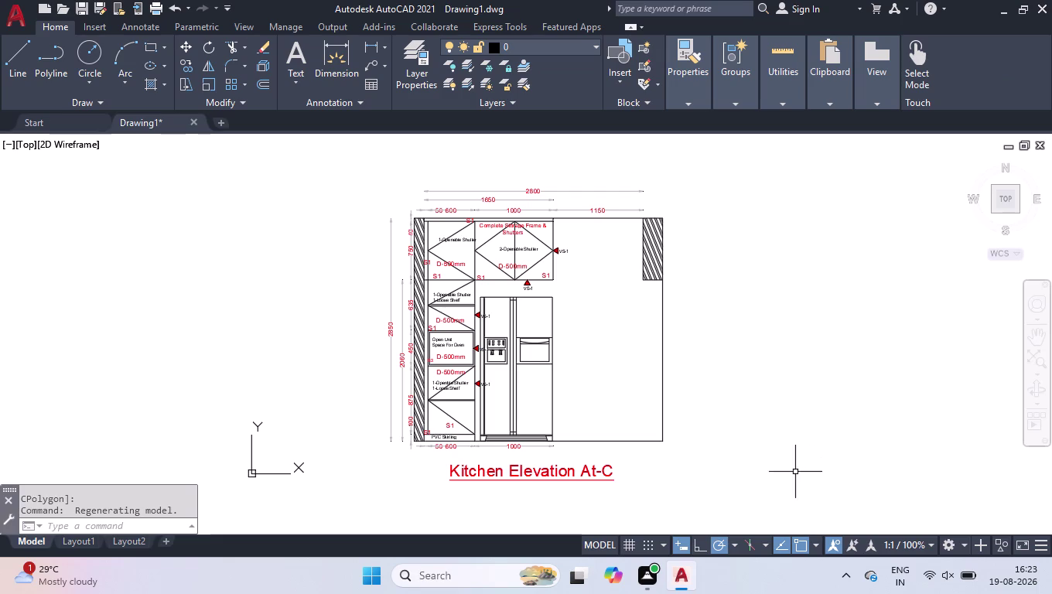
Erase Layout1's viewport, then zoom back into the kitchen elevation in model space.
click(87, 543)
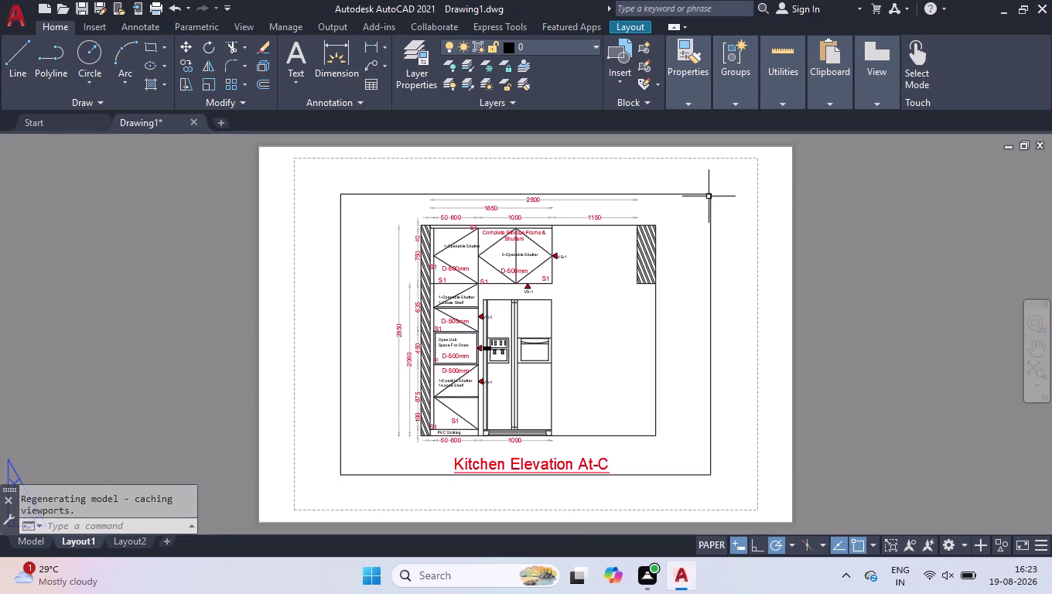
click(710, 193)
key(Delete)
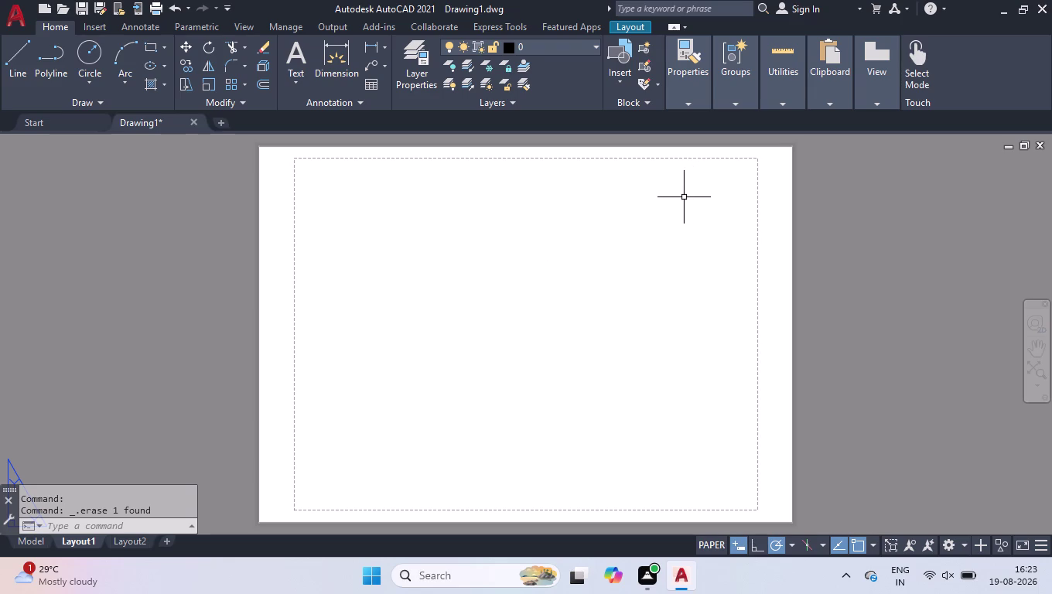
click(26, 537)
scroll(up, 3)
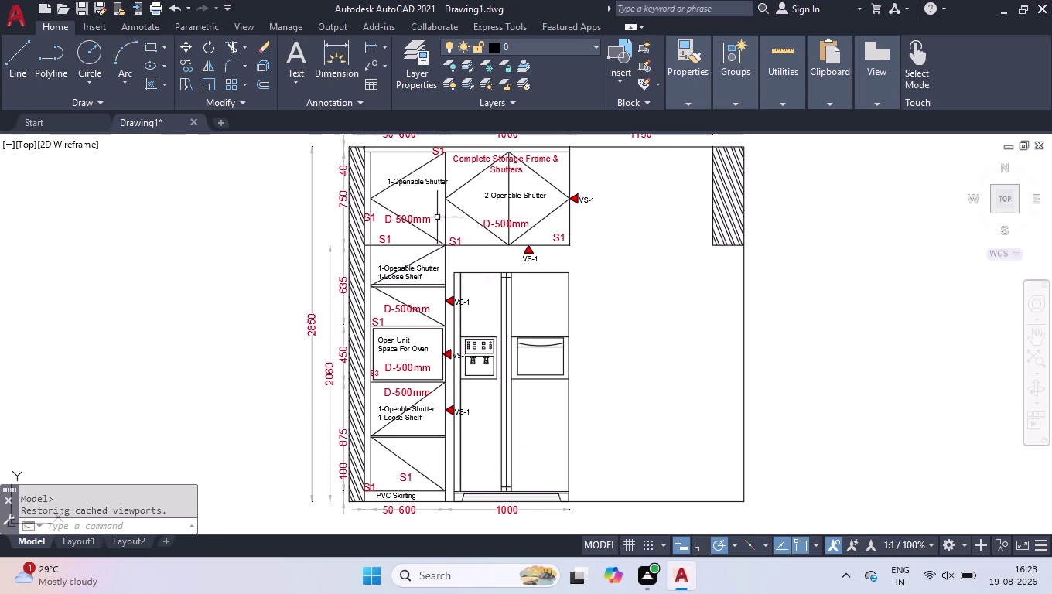
scroll(up, 3)
Load the ACAD_ISO02W100 dash linetype via the LT Linetype Manager.
text(L)
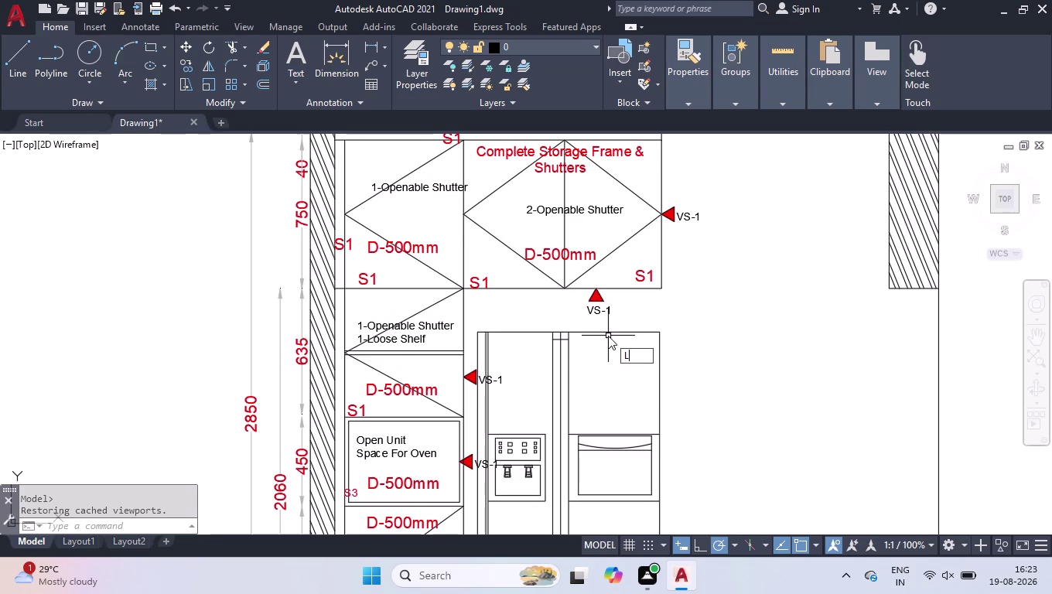
text(Y)
key(BackSpace)
key(t)
key(Return)
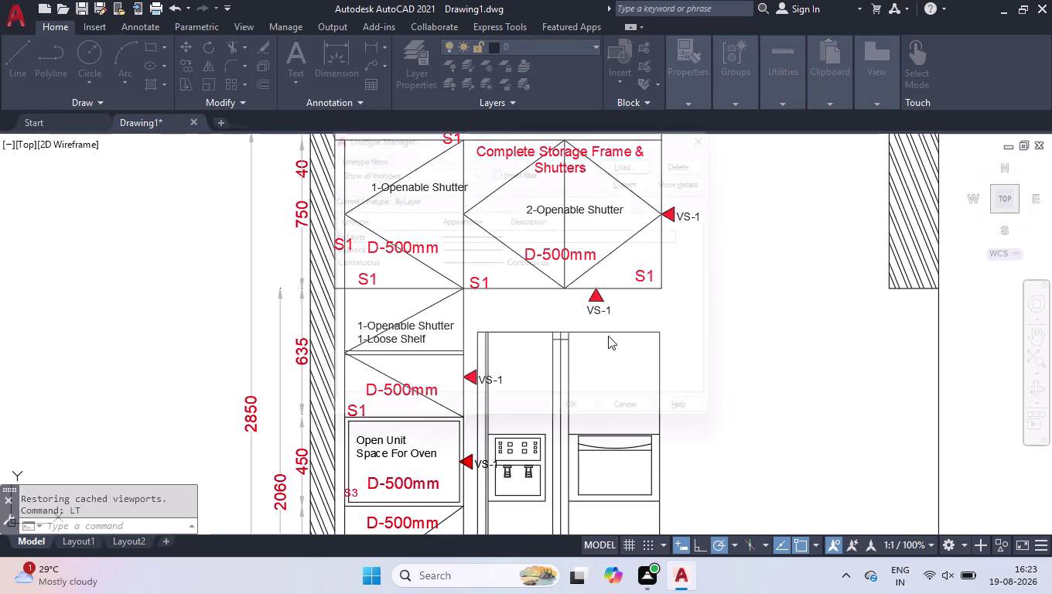
click(665, 151)
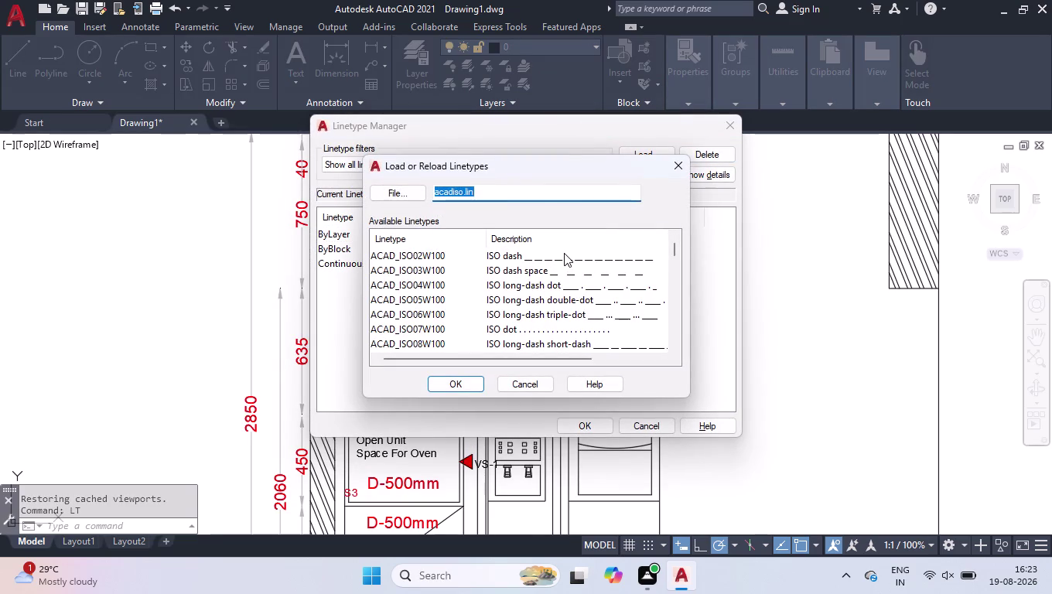
click(561, 260)
click(458, 385)
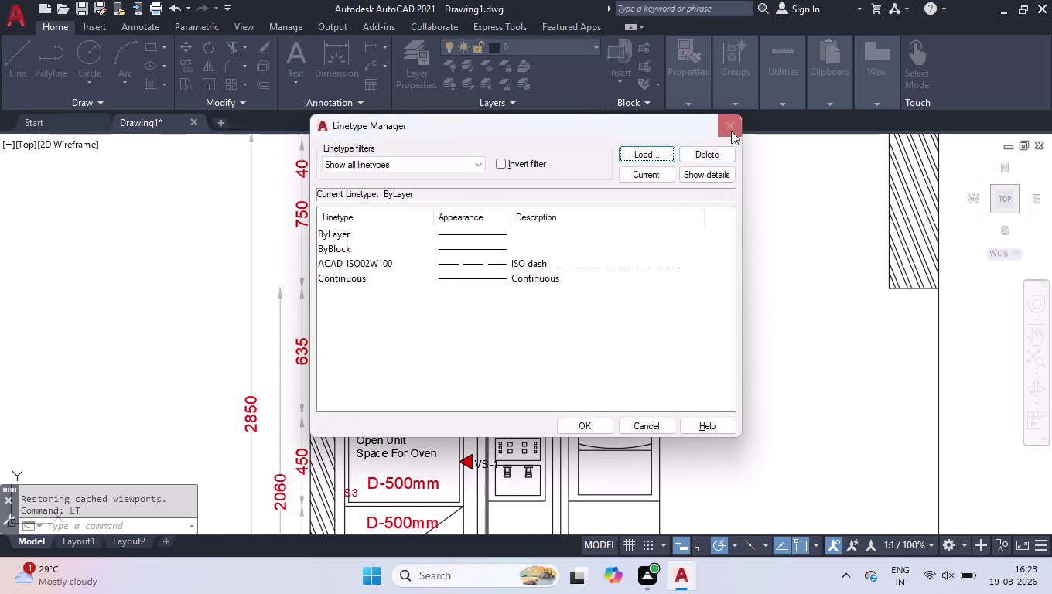
click(731, 128)
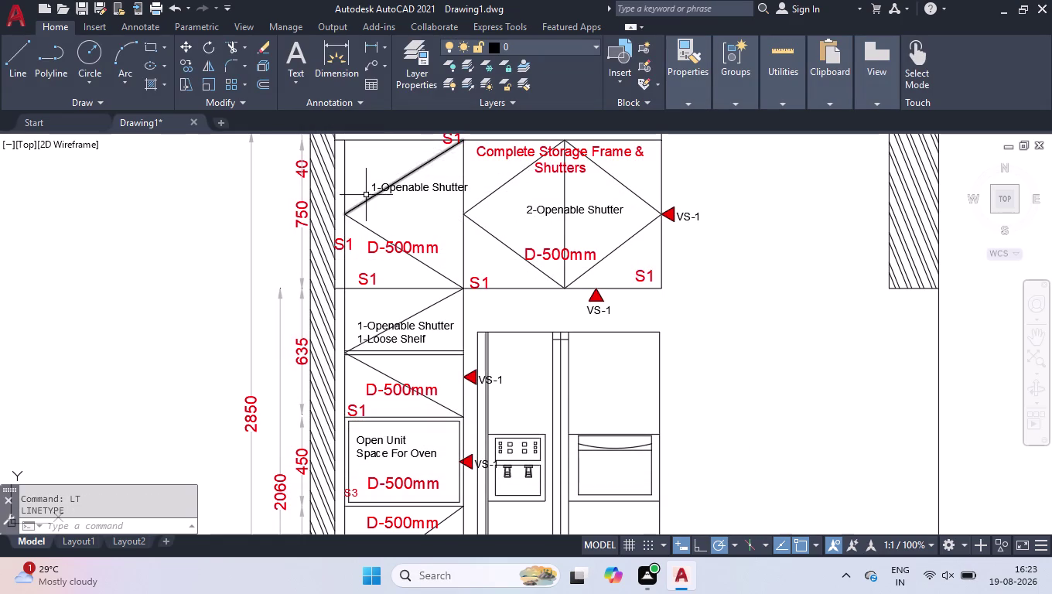
Select the ten diagonal shutter lines across the upper, middle and bottom shutters.
click(365, 194)
click(353, 228)
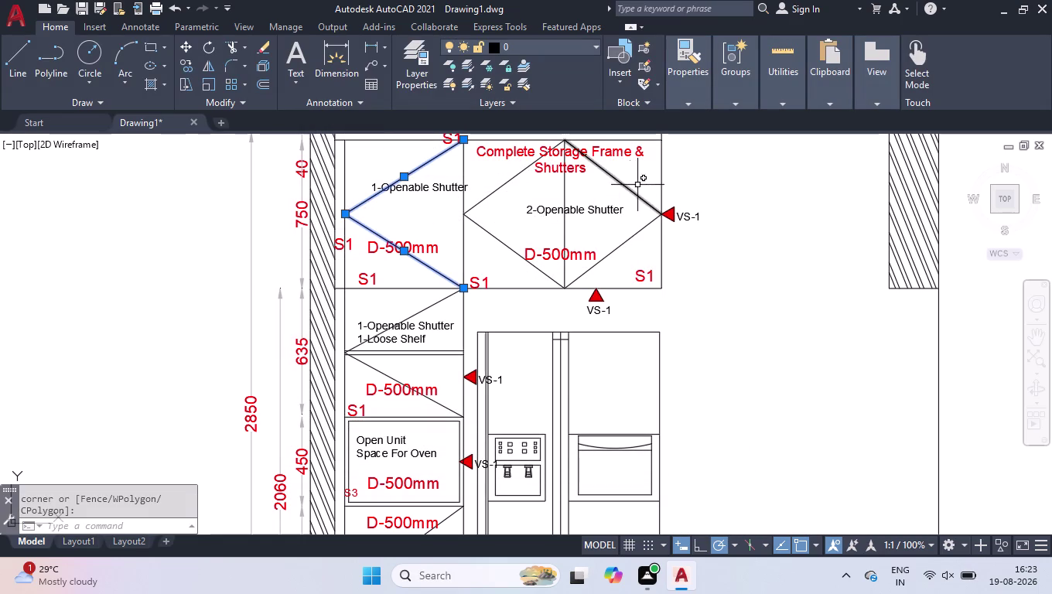
click(644, 186)
click(644, 237)
click(498, 173)
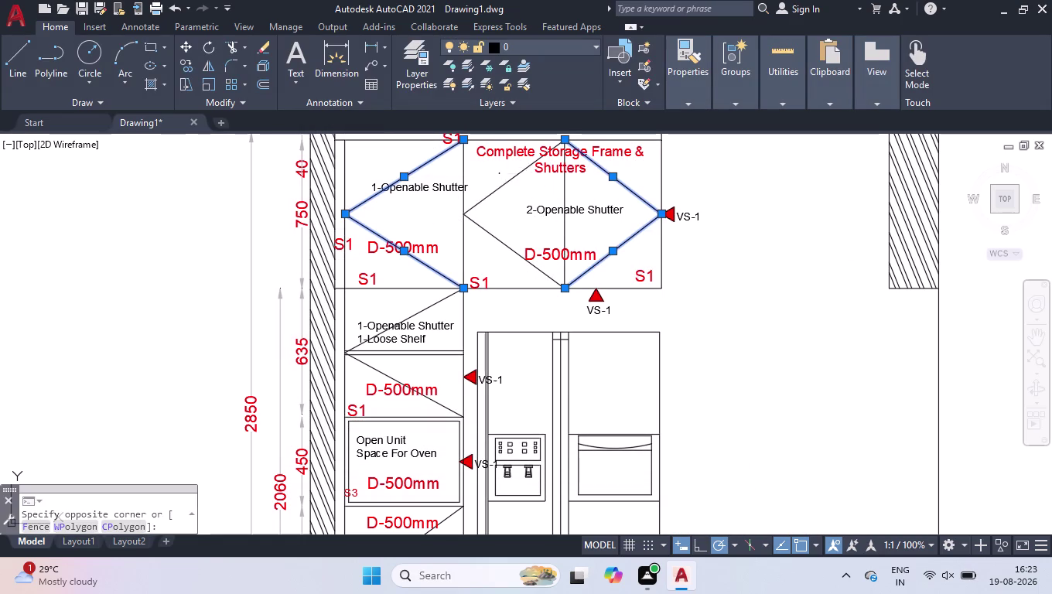
click(472, 242)
click(419, 312)
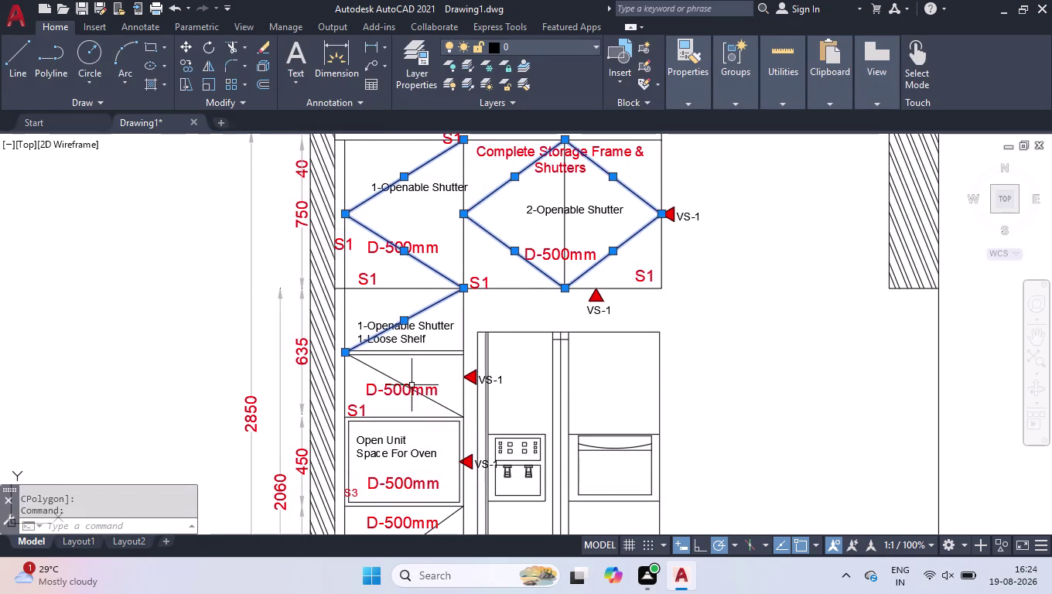
click(435, 344)
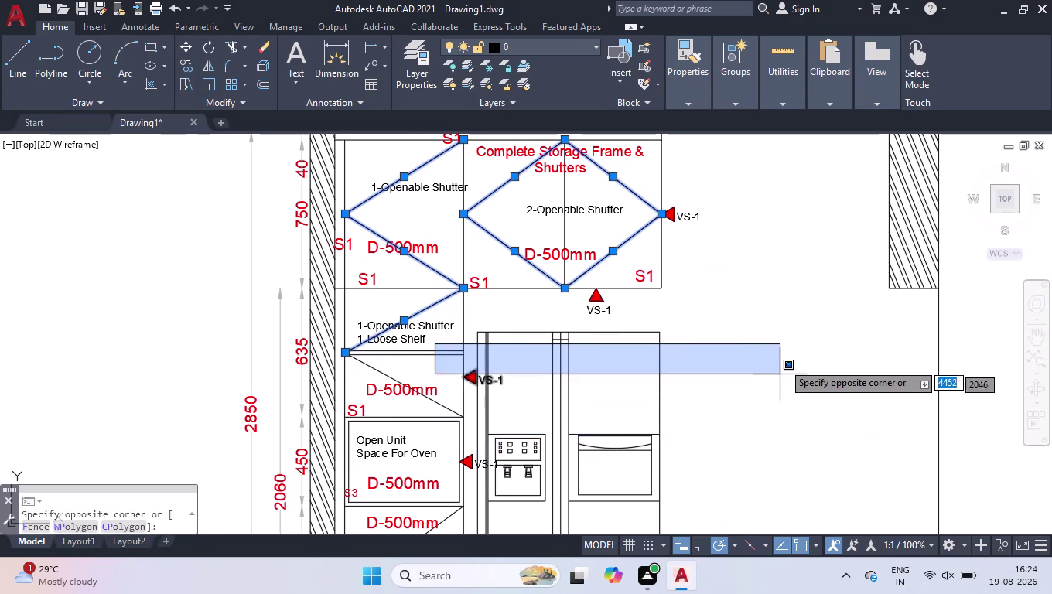
click(781, 354)
click(385, 375)
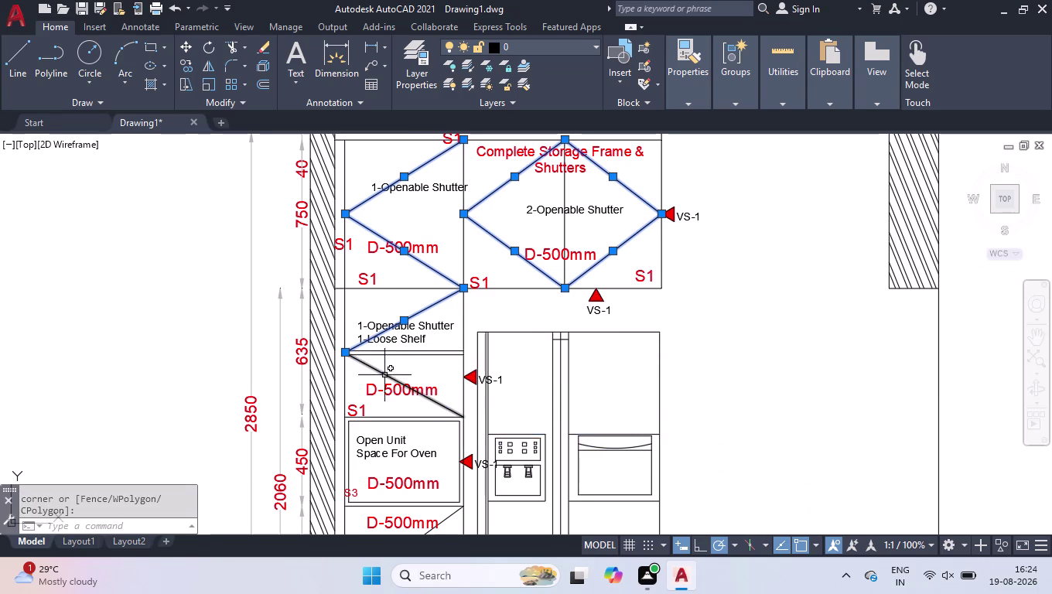
scroll(down, 3)
scroll(up, 3)
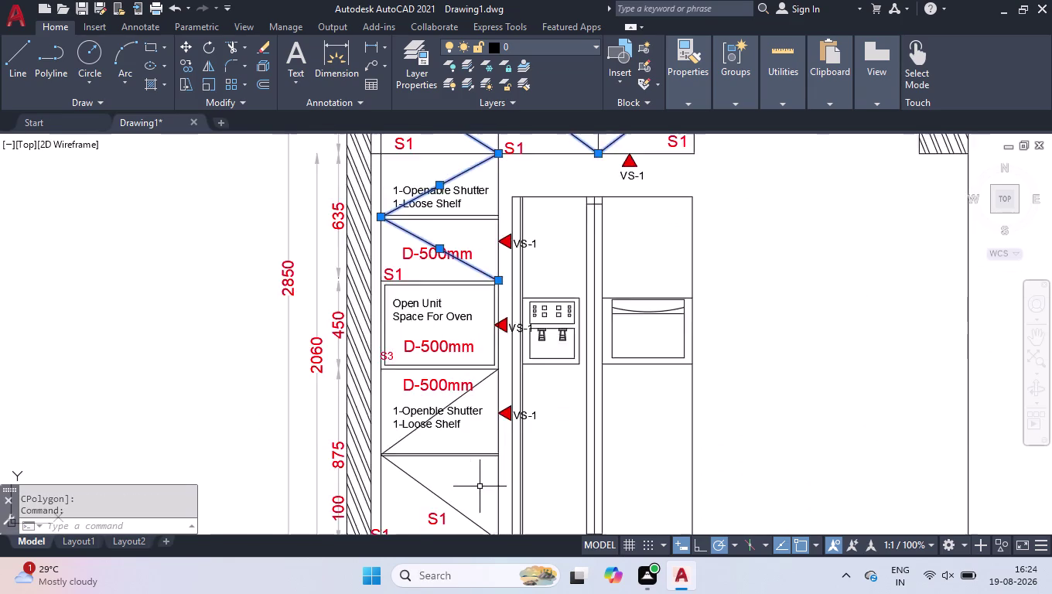
click(387, 480)
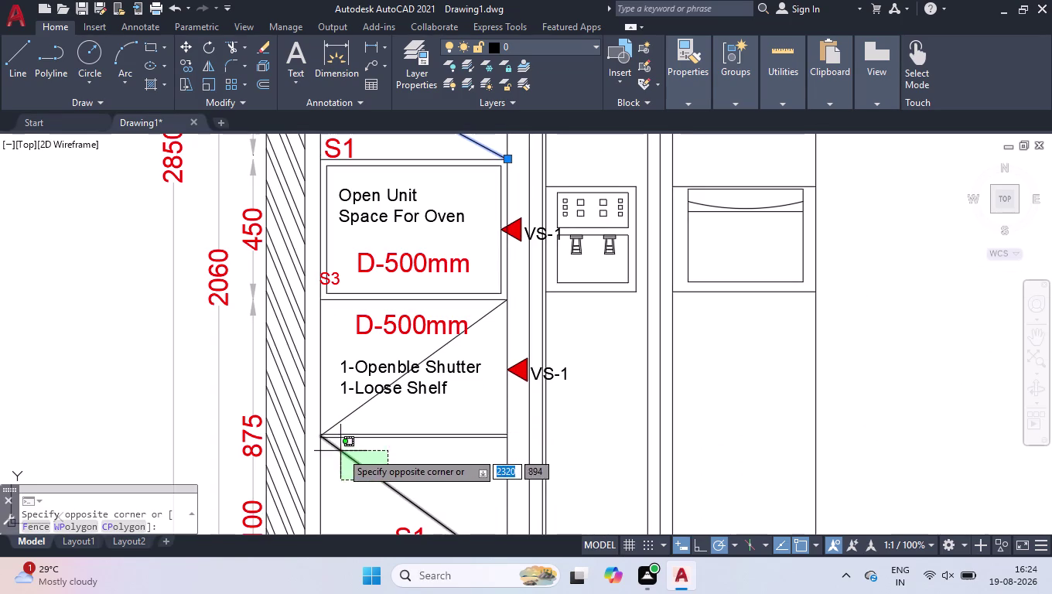
click(345, 454)
click(345, 416)
scroll(down, 3)
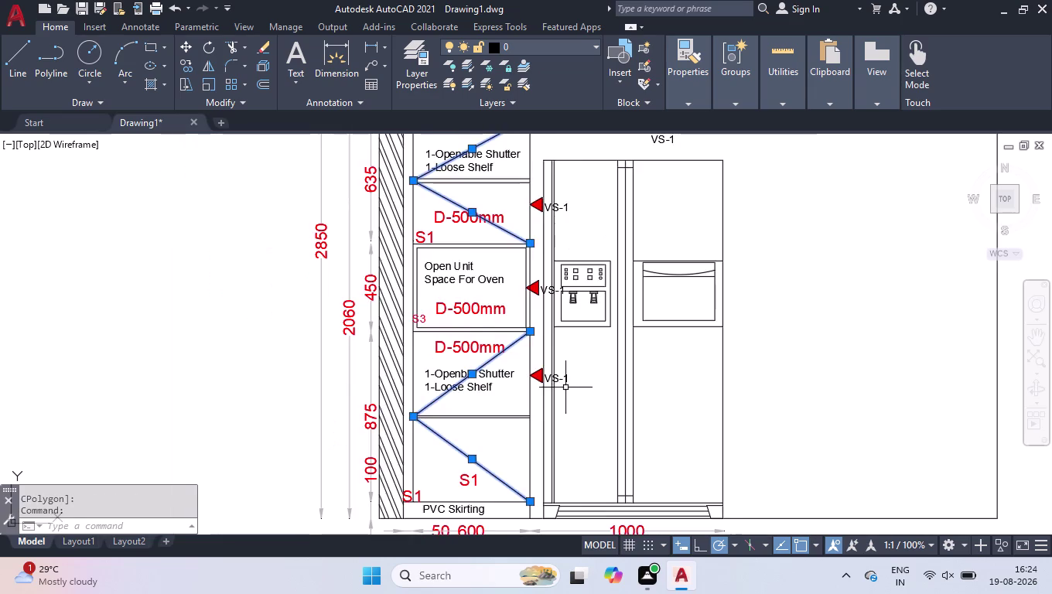
scroll(down, 3)
Give the selected diagonals linetype ACAD_ISO02W100 with linetype scale 4.
key(ctrl+1)
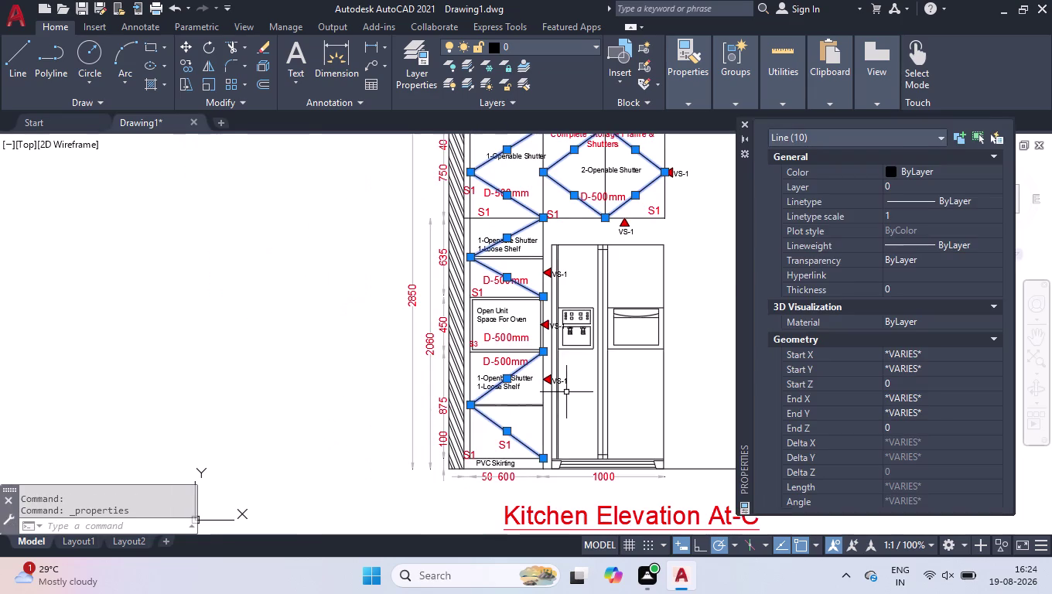
double_click(954, 200)
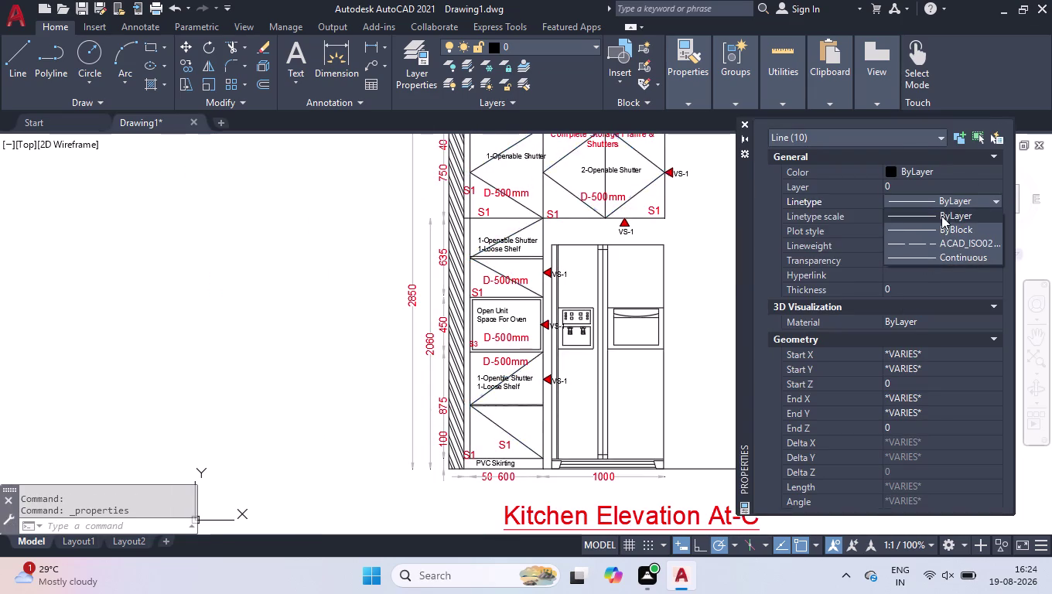
click(936, 239)
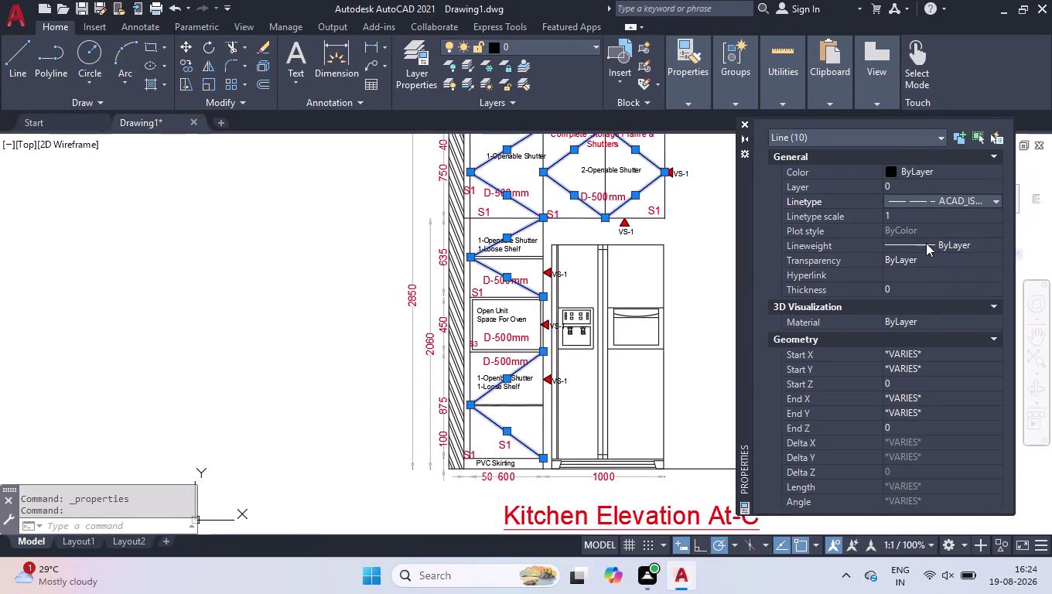
click(922, 220)
key(4)
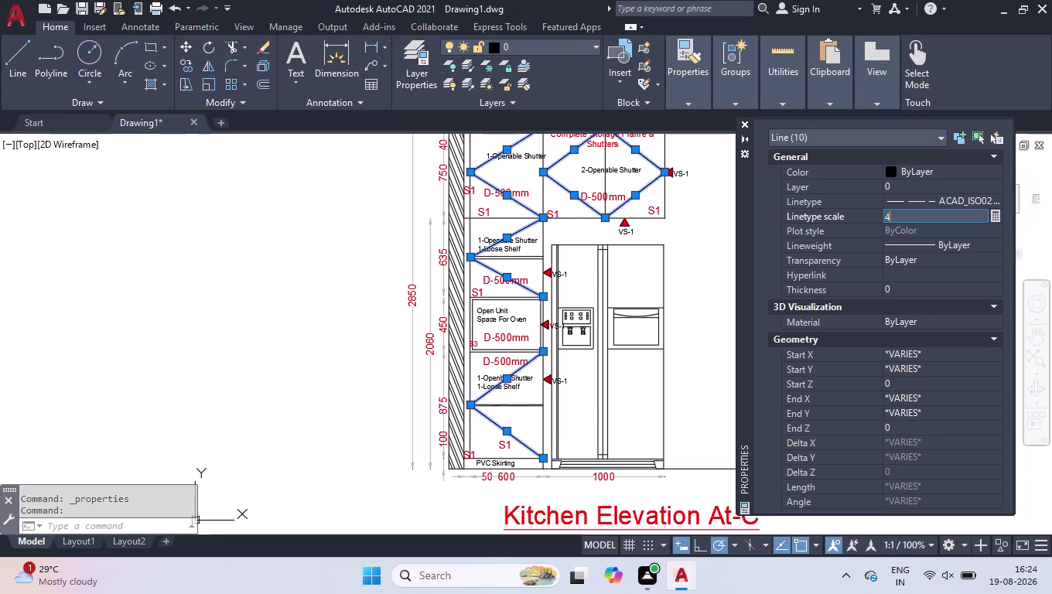
key(Return)
click(747, 123)
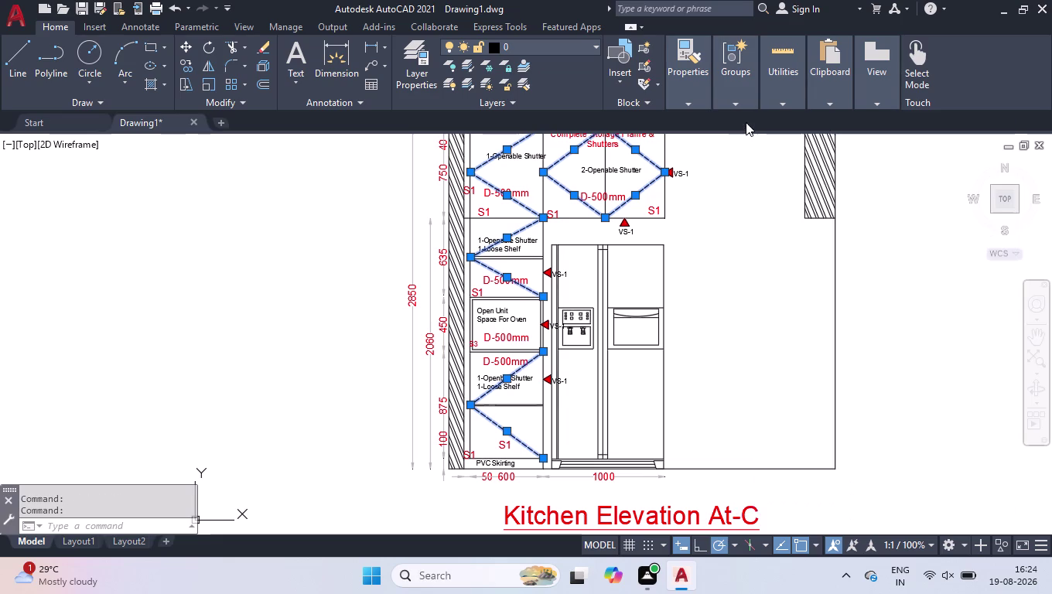
scroll(down, 3)
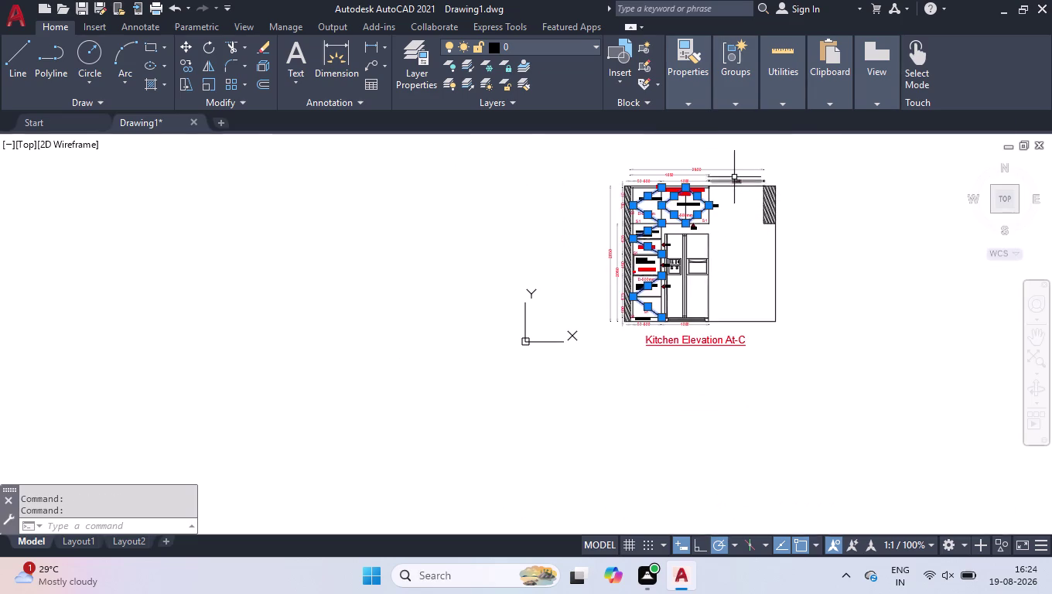
Select the left storage unit's cabinet frame lines, starting with the top frame line.
click(738, 152)
click(612, 336)
scroll(up, 3)
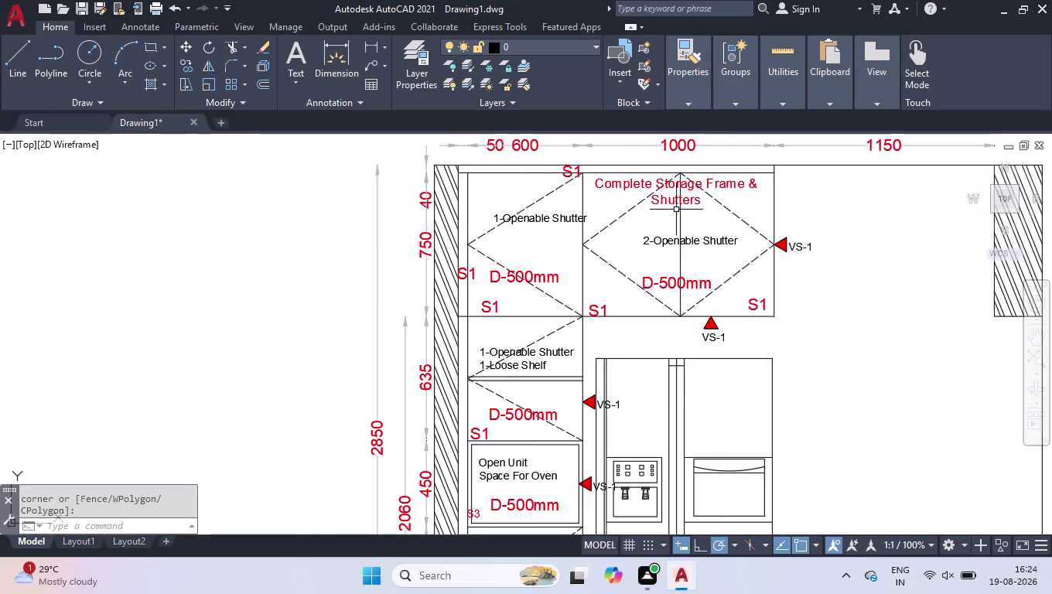
scroll(up, 3)
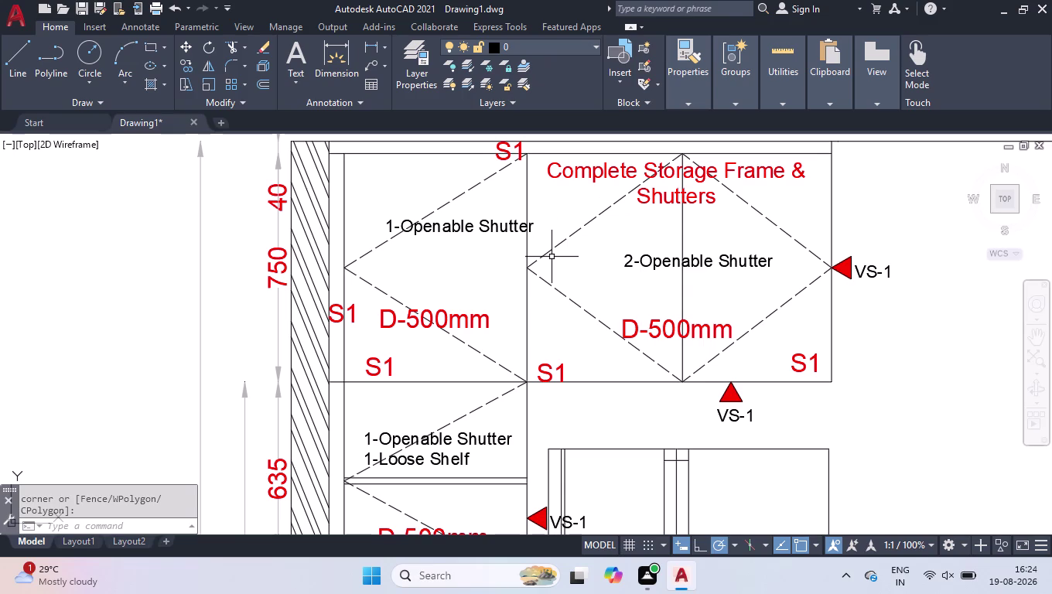
click(413, 140)
click(401, 151)
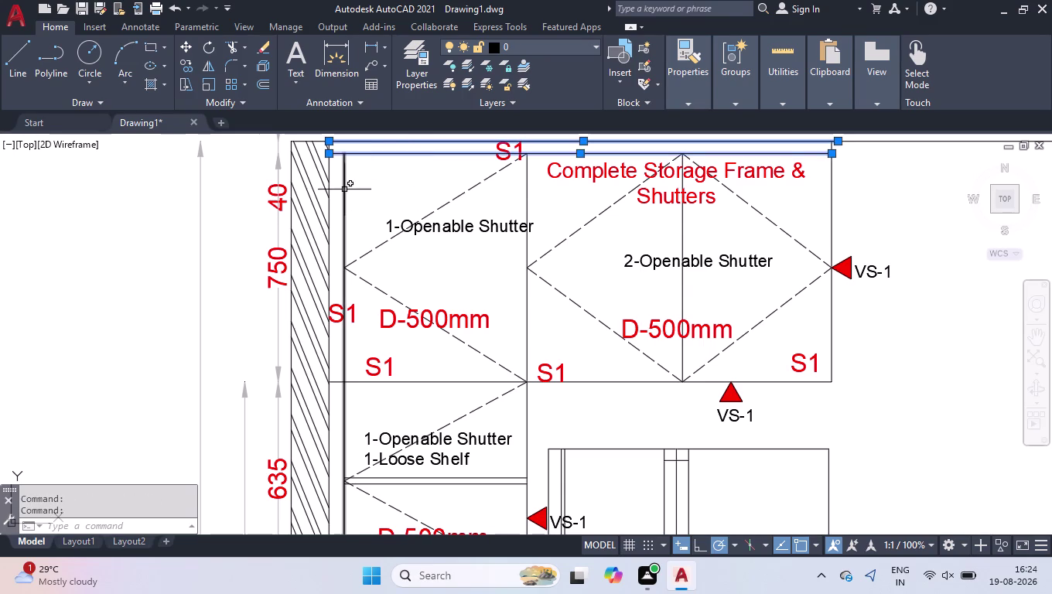
click(345, 189)
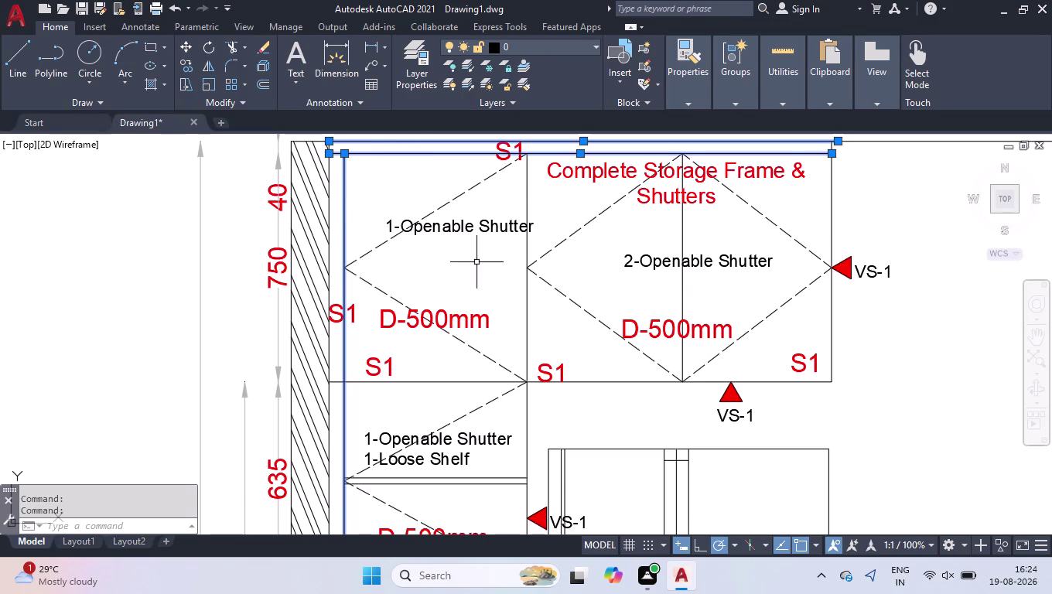
click(522, 307)
click(529, 340)
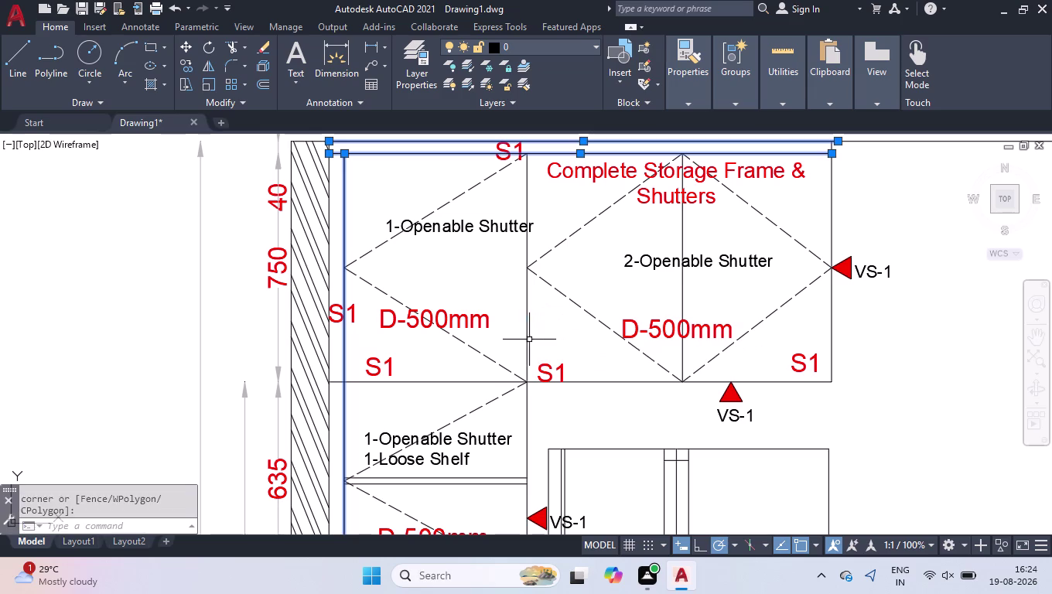
click(532, 326)
click(523, 328)
click(681, 289)
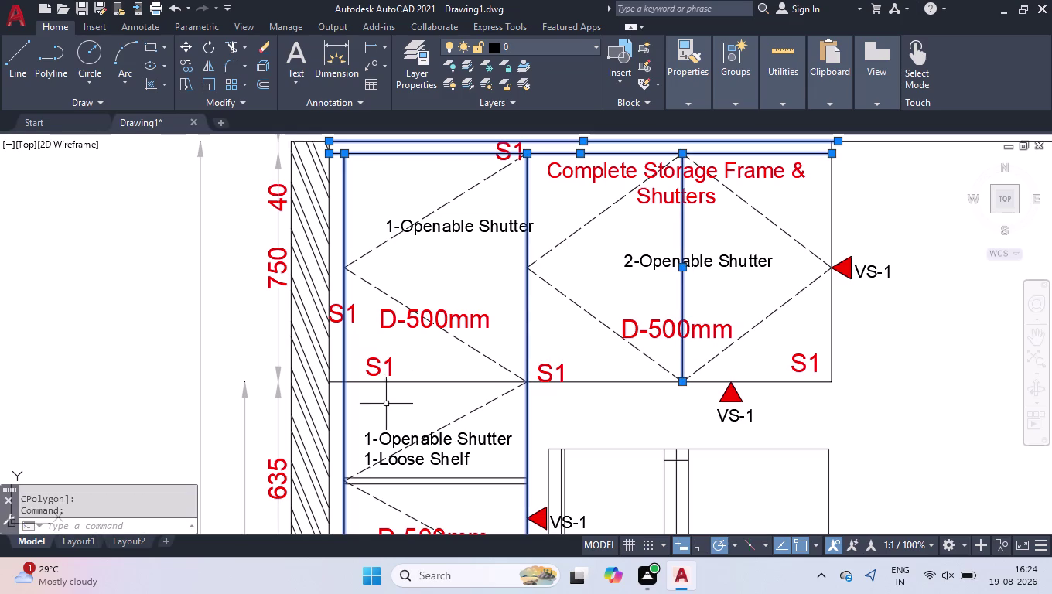
scroll(down, 3)
scroll(up, 3)
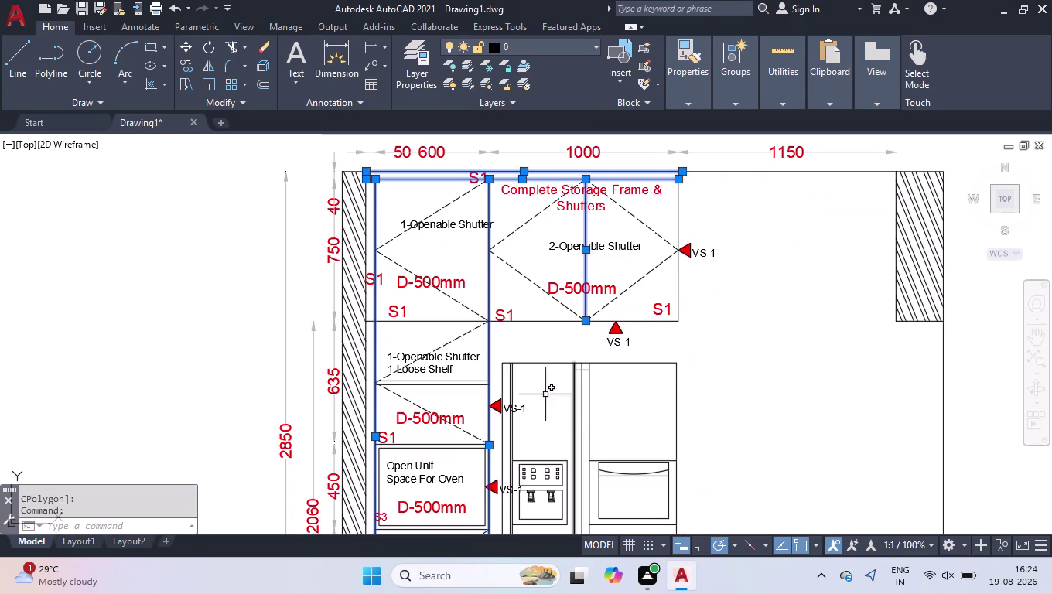
scroll(up, 3)
Add the shelf lines and the oven opening's top, side and lower edges to the selection.
click(399, 223)
click(399, 214)
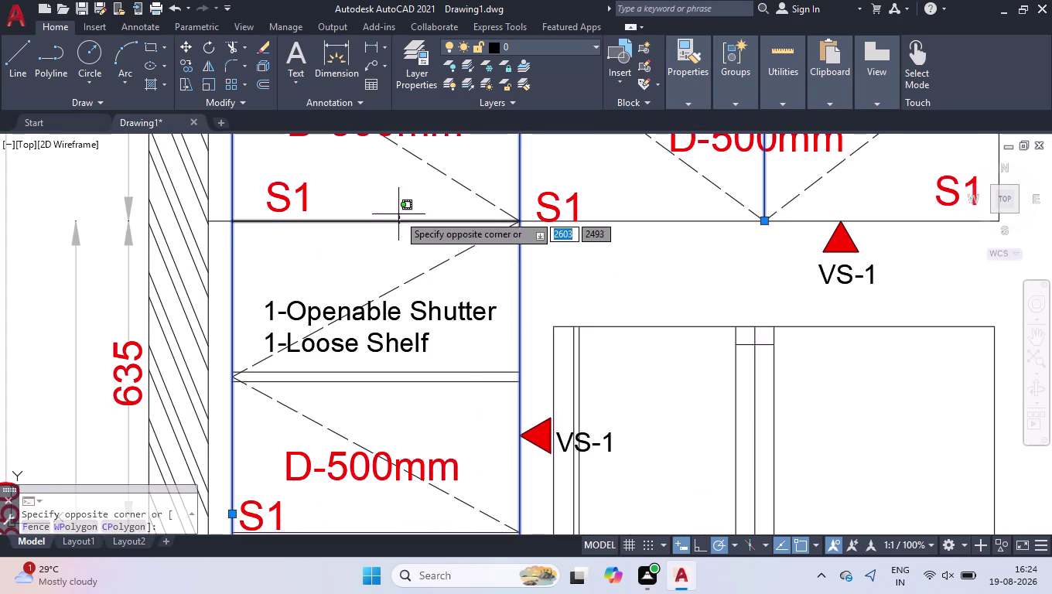
click(467, 363)
click(455, 417)
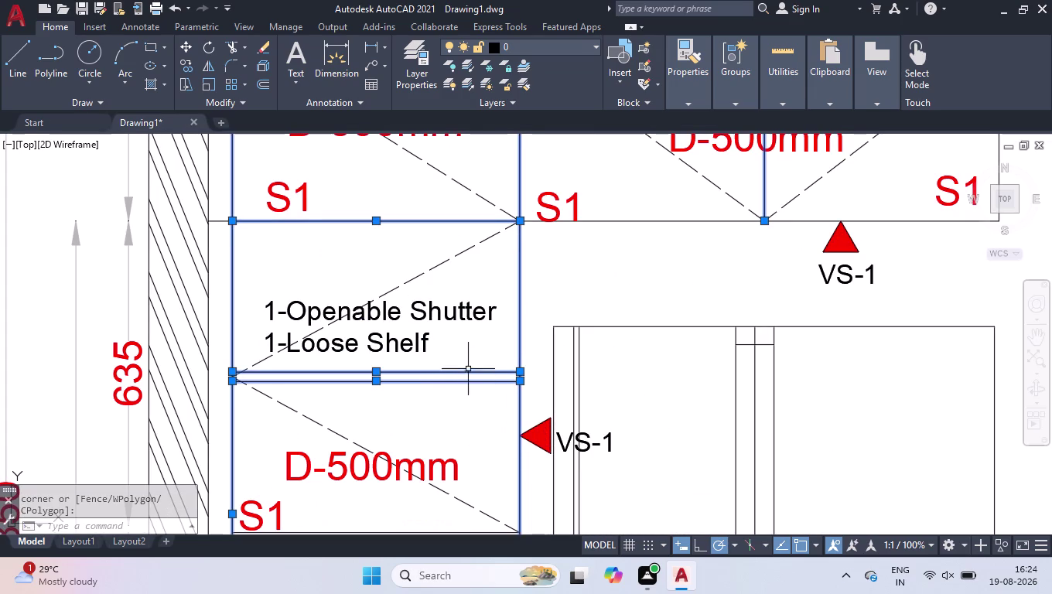
scroll(down, 3)
scroll(up, 3)
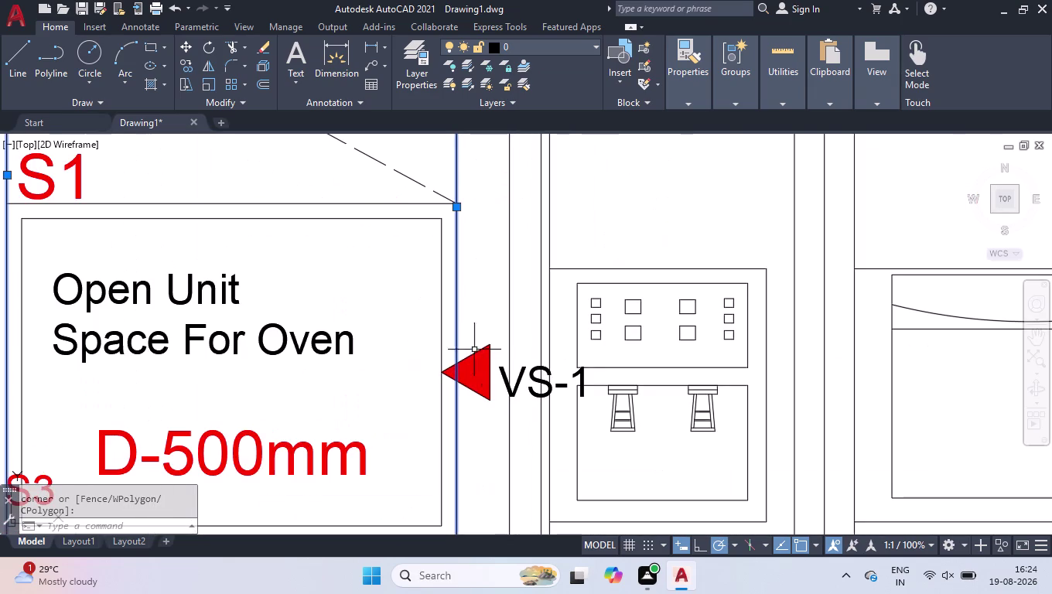
click(395, 194)
click(359, 260)
click(439, 307)
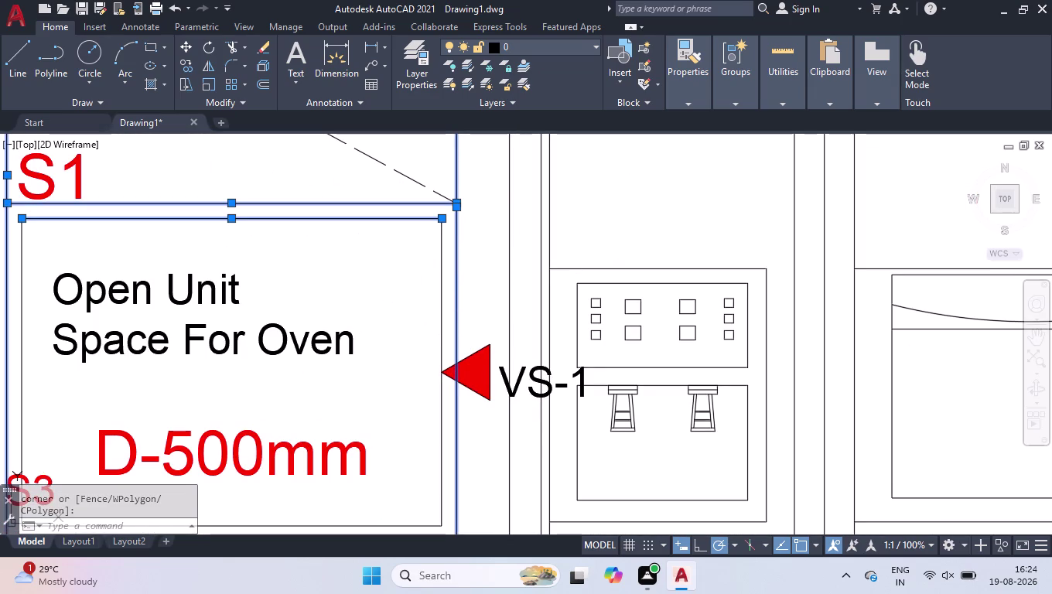
scroll(down, 3)
scroll(up, 3)
drag(342, 381, 342, 379)
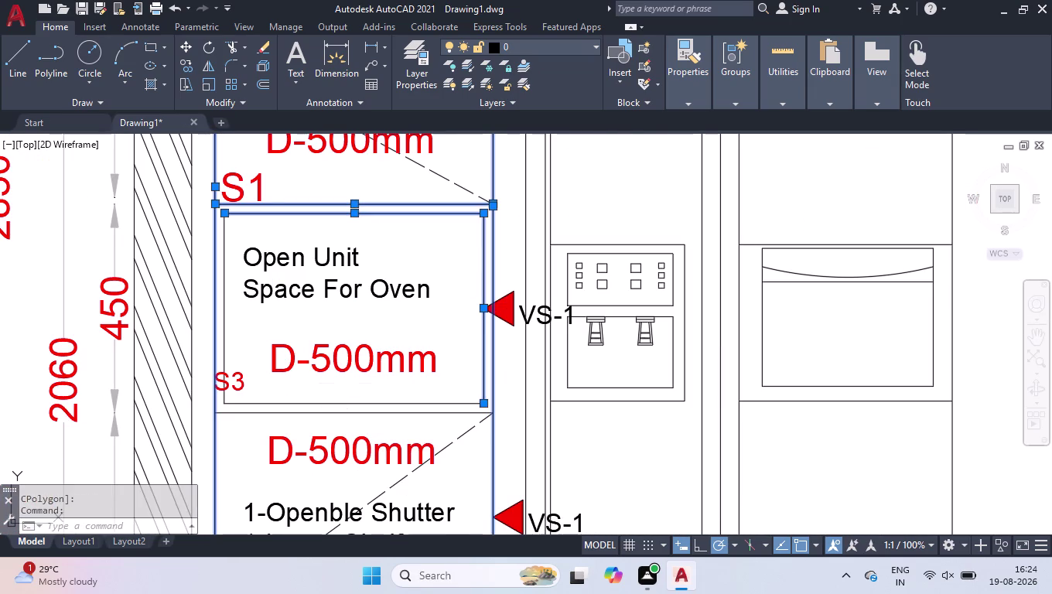
drag(342, 379, 332, 386)
click(246, 418)
click(255, 345)
click(222, 353)
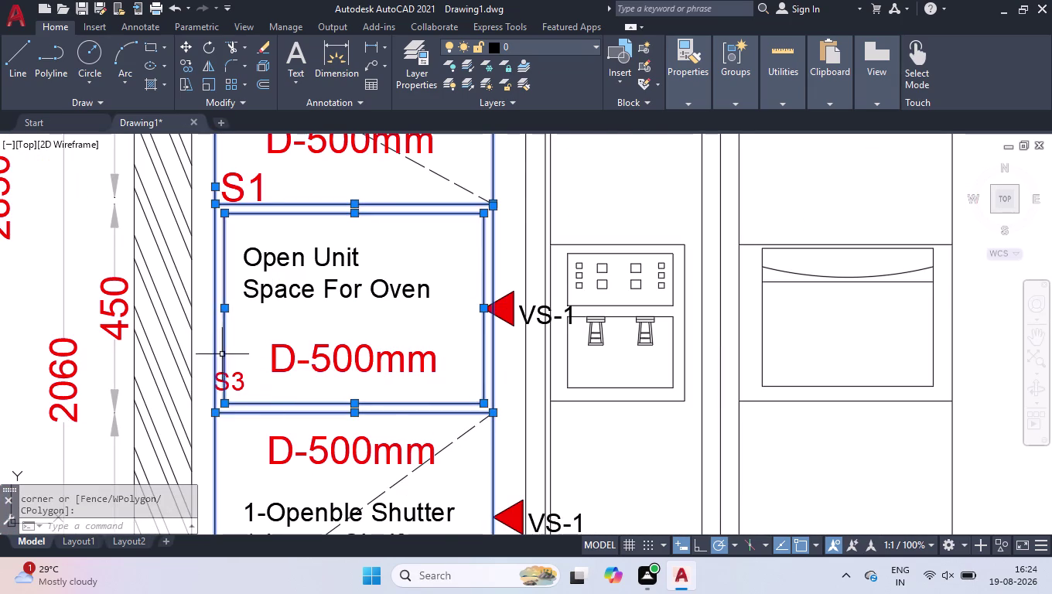
scroll(down, 3)
scroll(up, 3)
Add the lower shelf, bottom cabinet lines and the line above the PVC Skirting.
click(395, 345)
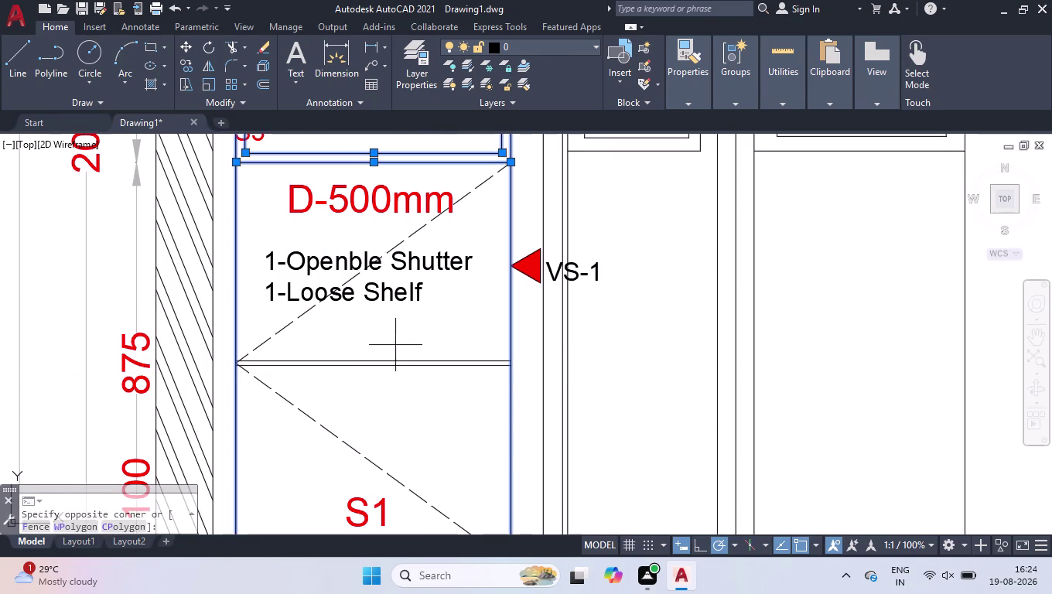
click(344, 428)
scroll(down, 3)
scroll(up, 3)
click(423, 439)
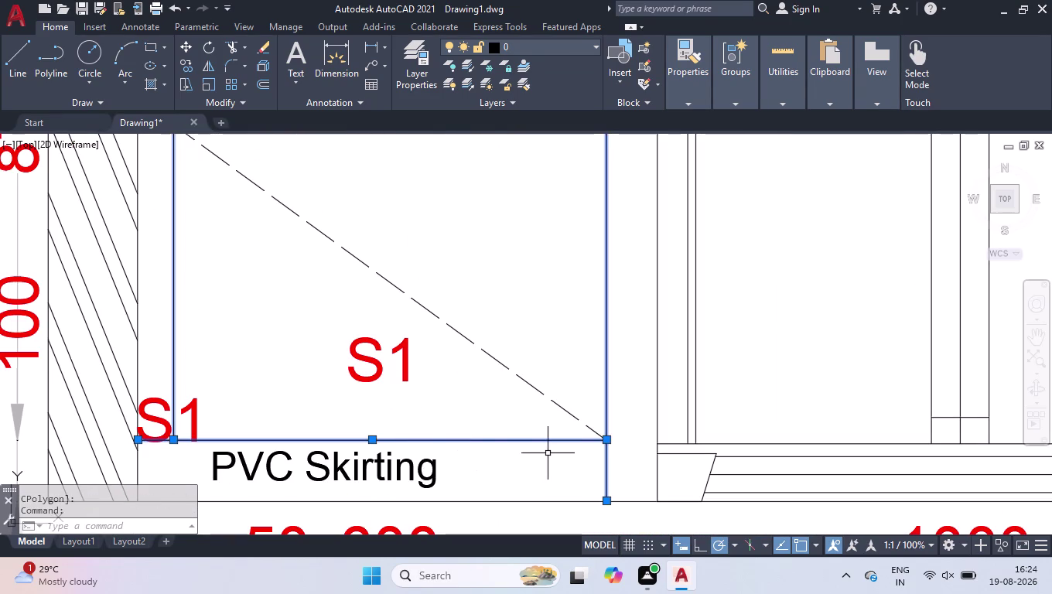
click(137, 316)
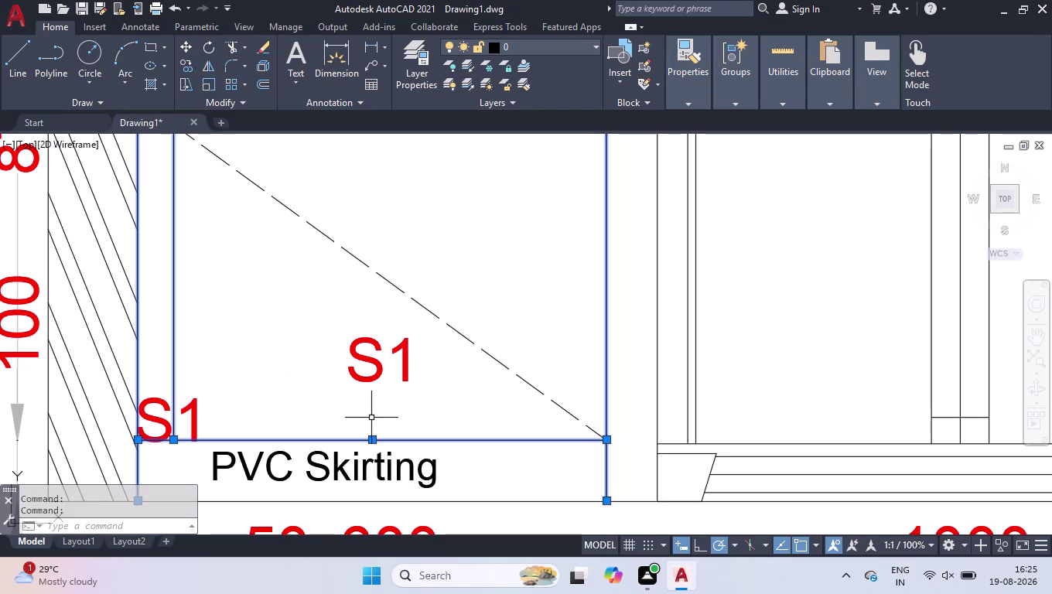
scroll(down, 3)
scroll(down, 3)
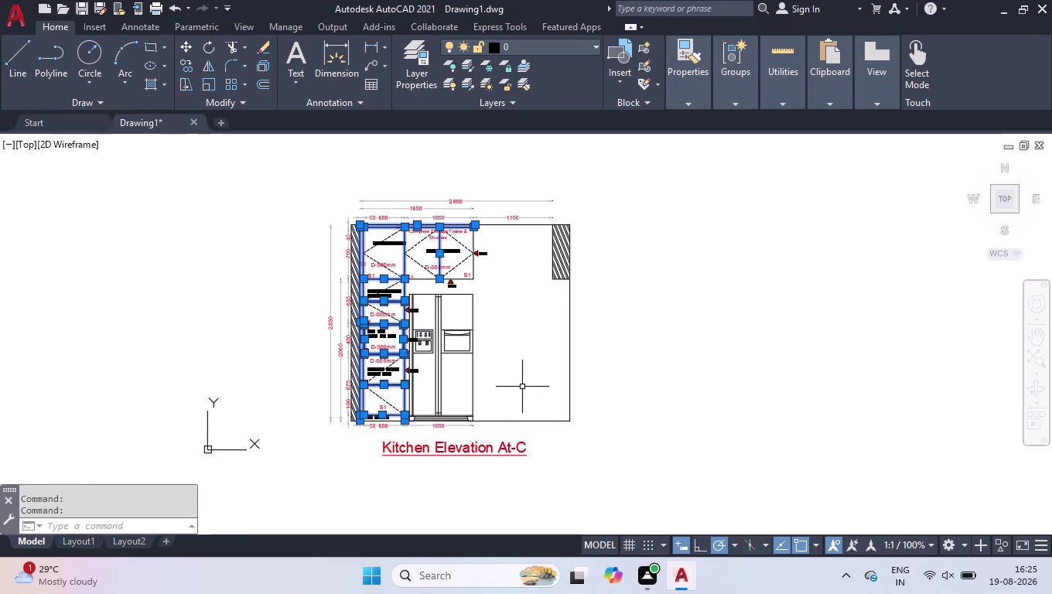
key(ctrl+1)
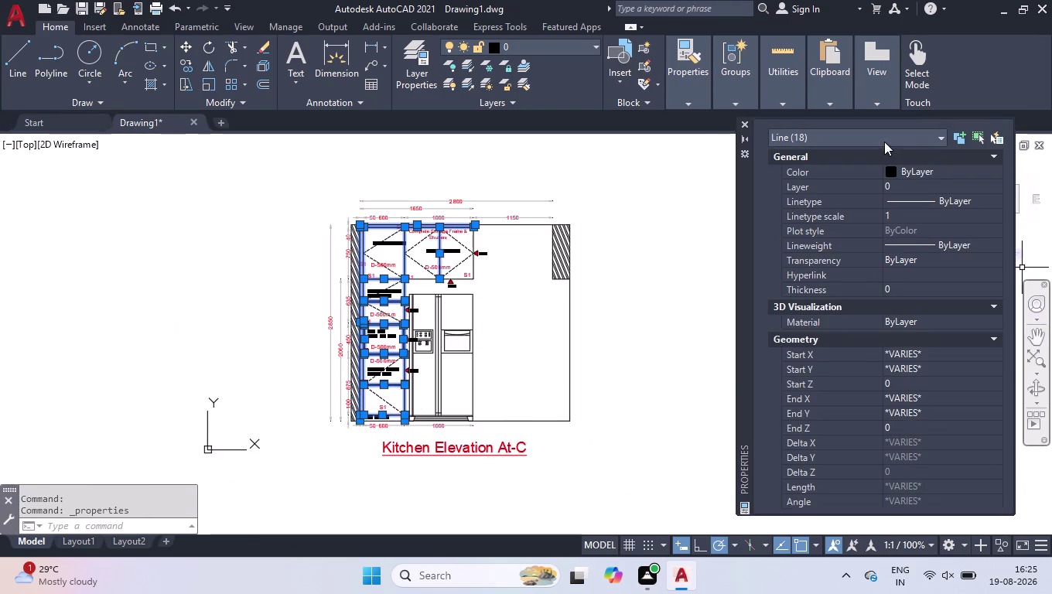
Set the eighteen selected lines to index colour 32, replacing a first pick of 40.
click(916, 171)
click(936, 171)
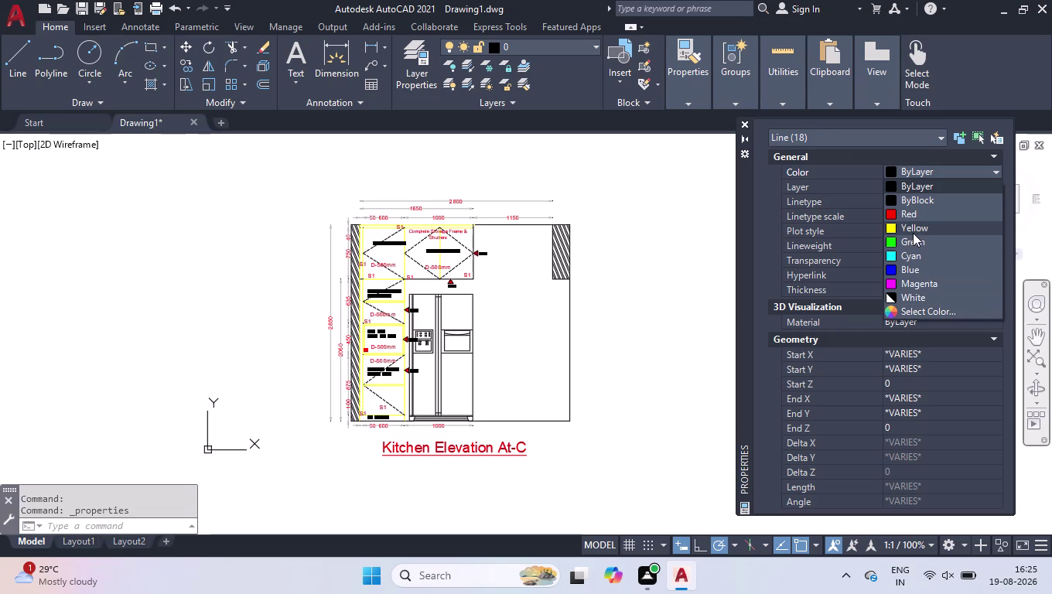
click(915, 308)
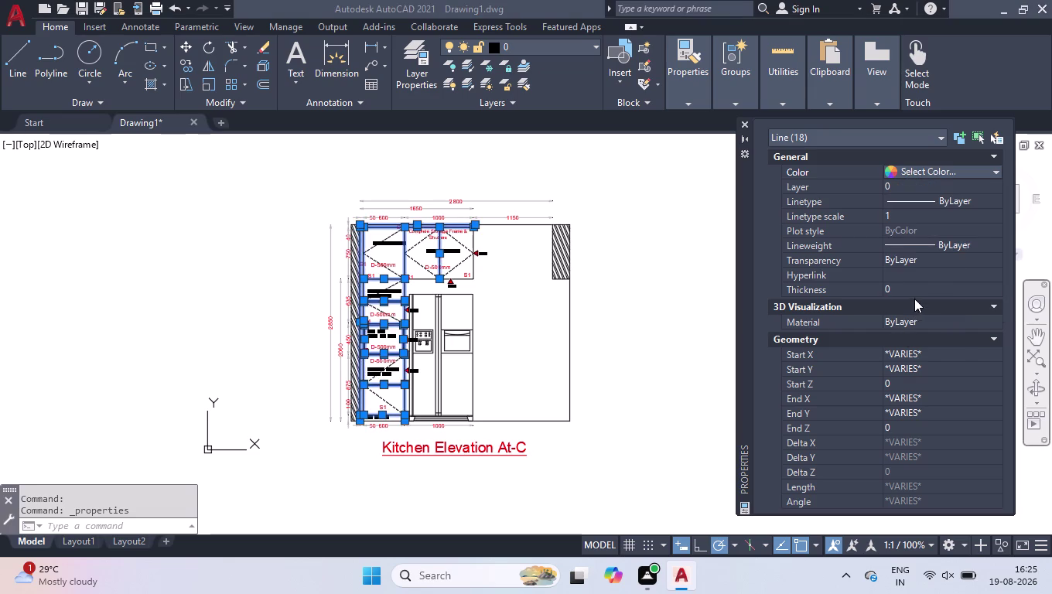
click(437, 231)
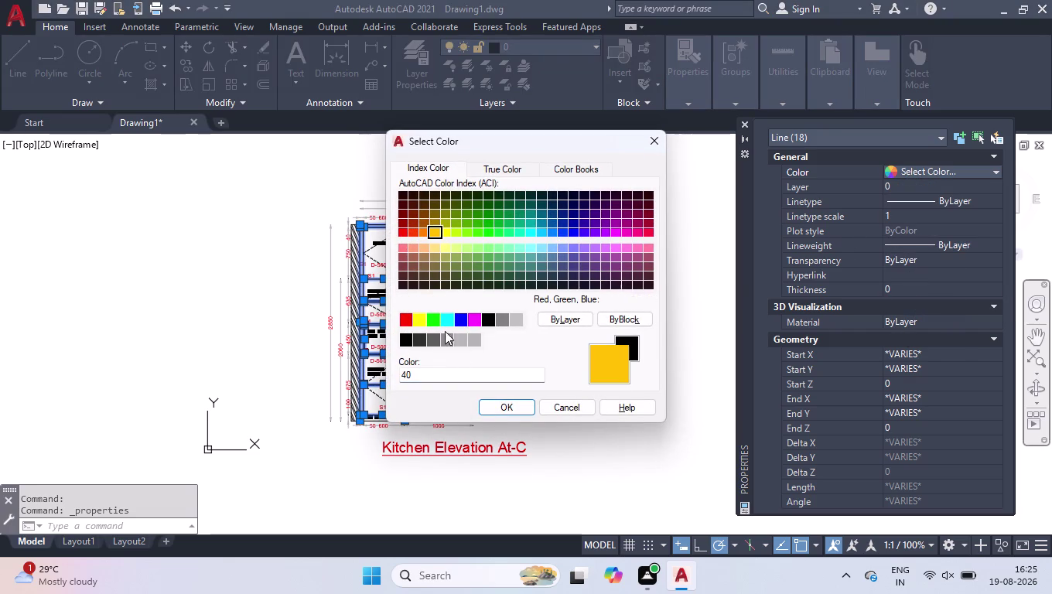
click(487, 410)
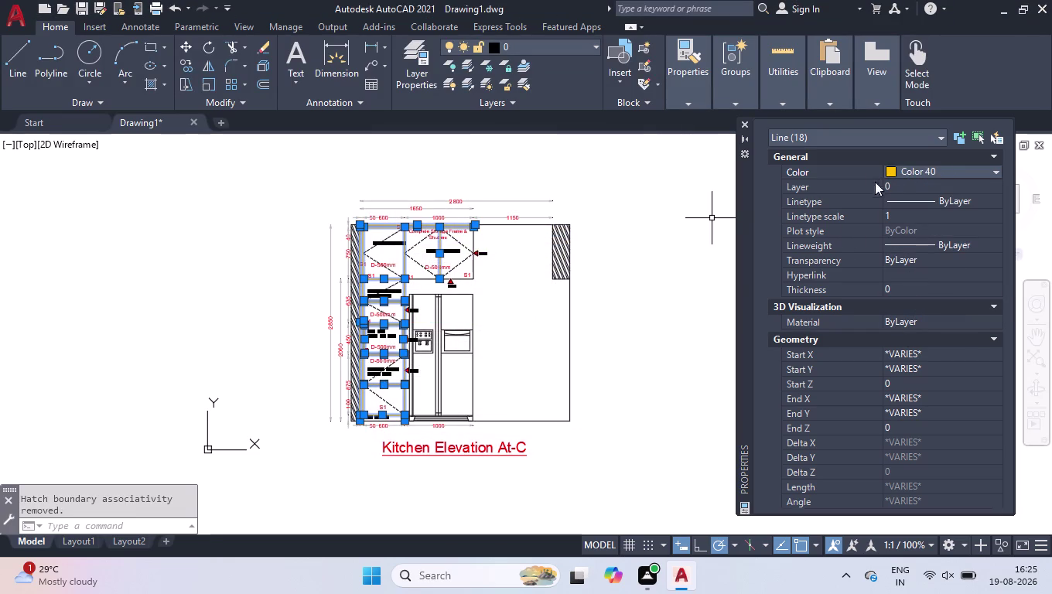
click(896, 174)
click(890, 311)
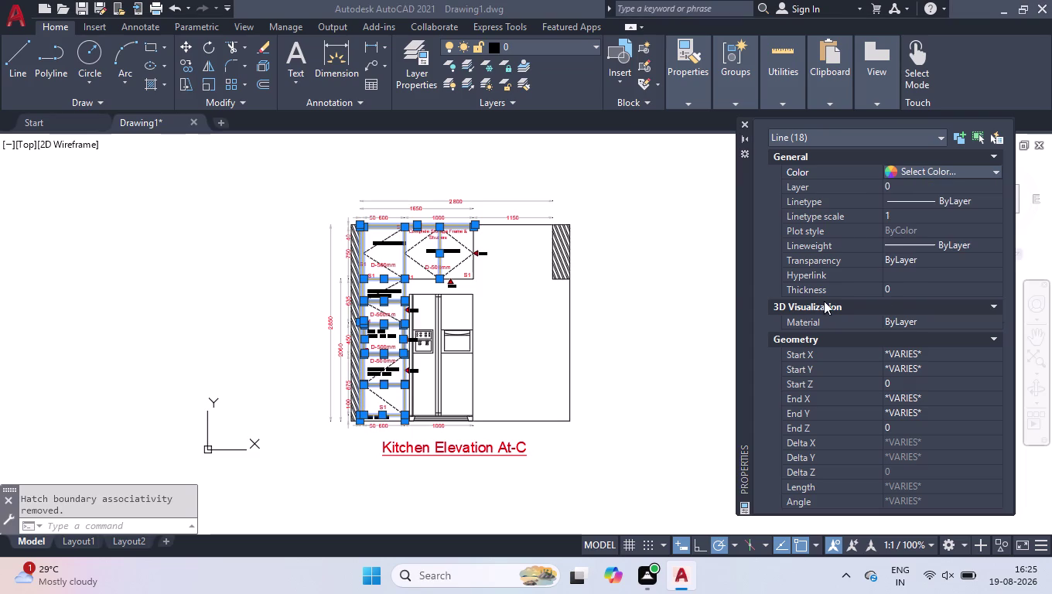
click(425, 230)
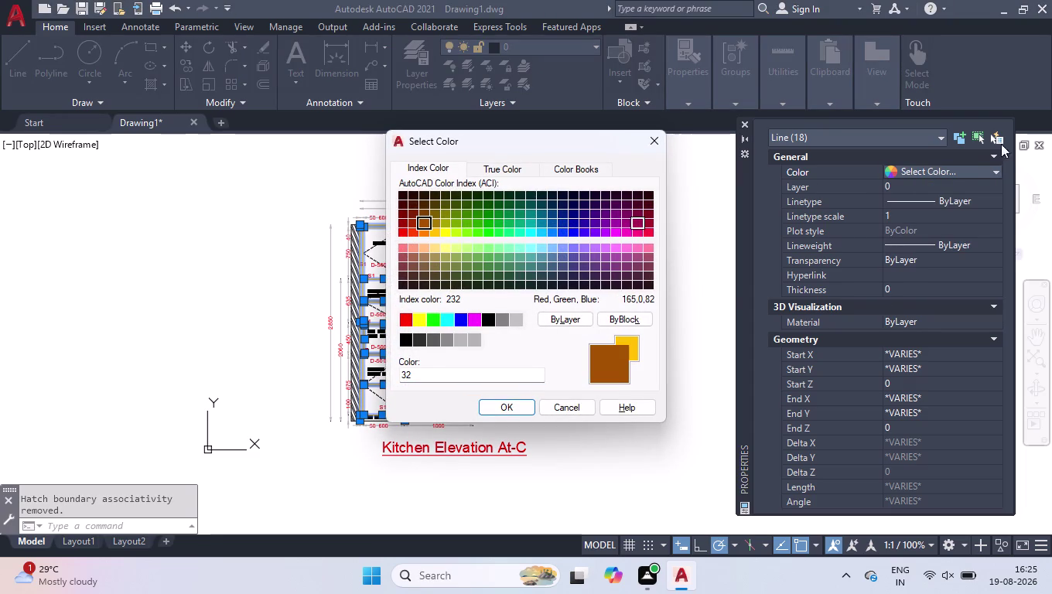
click(500, 408)
click(743, 120)
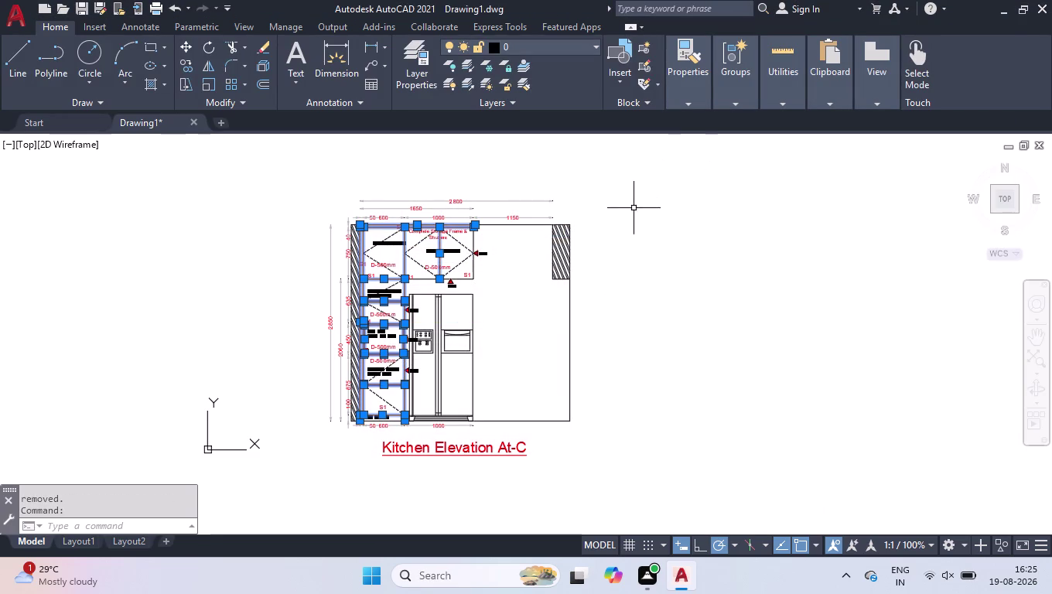
Clear the selection and zoom to view the brown cabinet outlines.
click(617, 181)
click(277, 445)
scroll(up, 3)
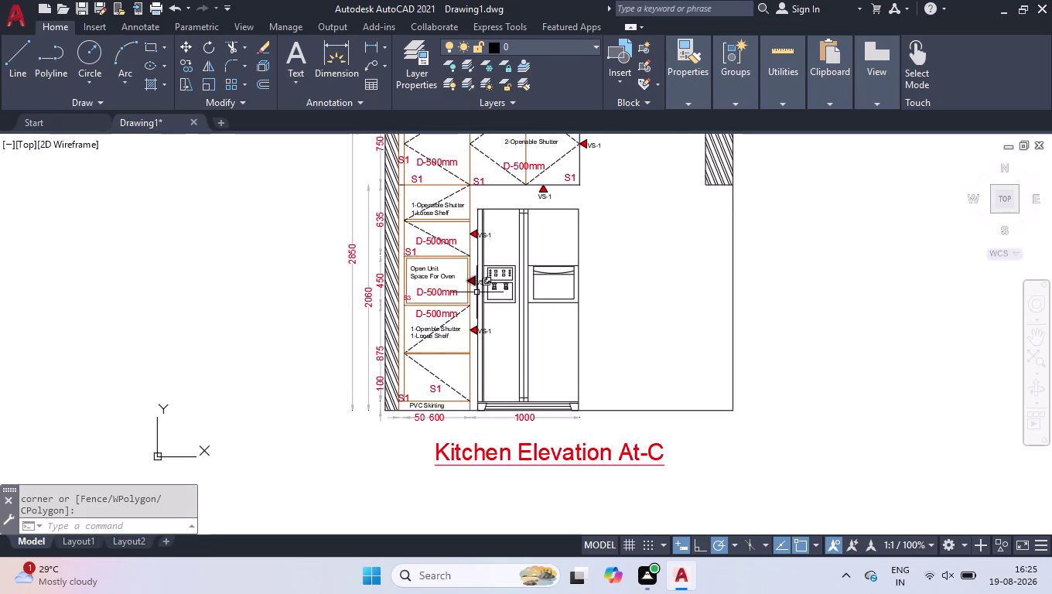
scroll(down, 3)
scroll(up, 3)
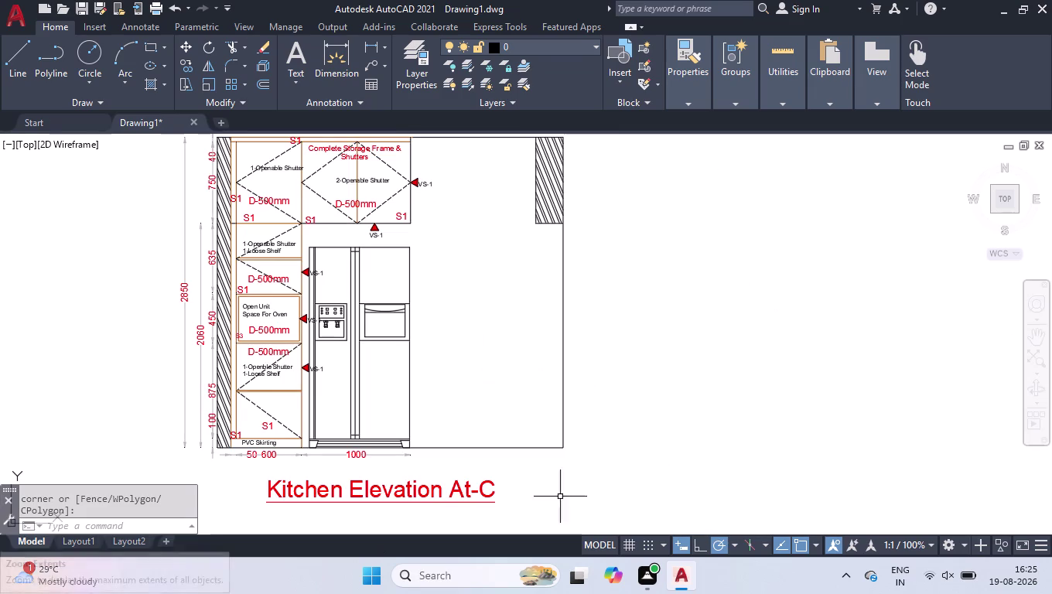
Check that Layout2 shows the elevation, then return to the empty Layout1 sheet.
click(70, 542)
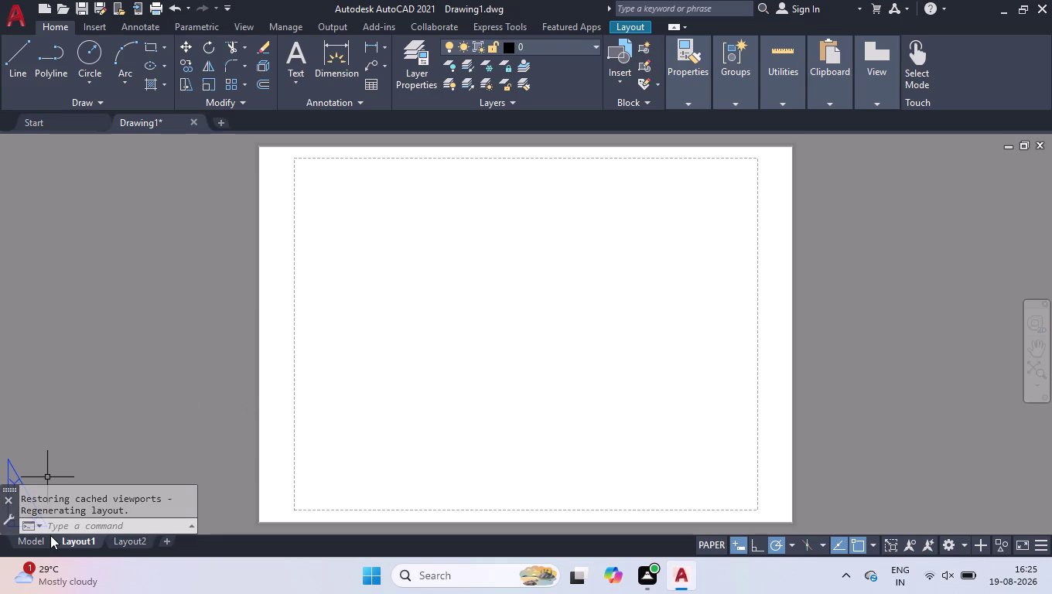
click(119, 544)
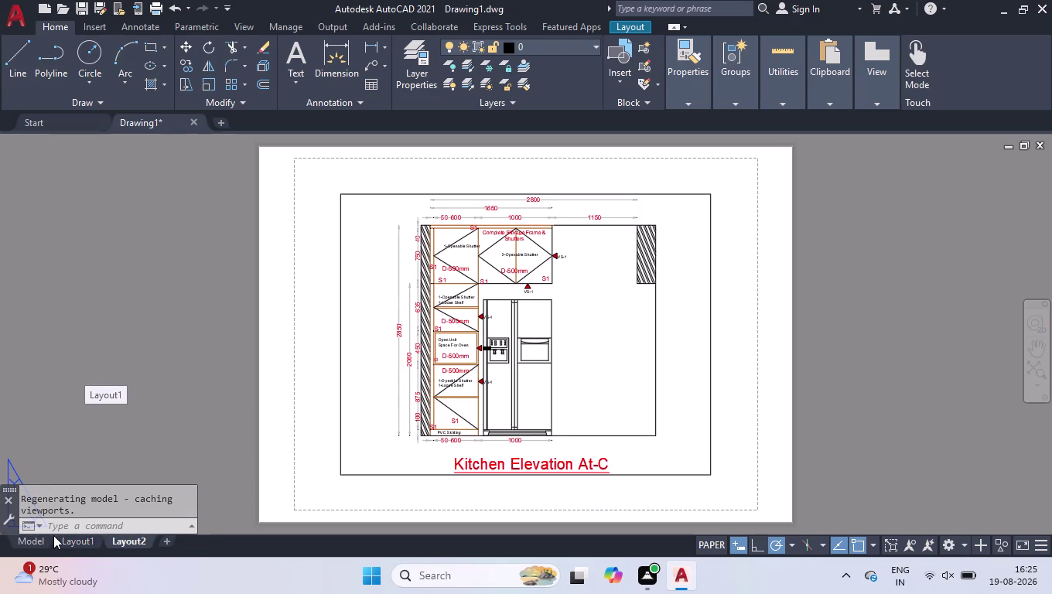
click(75, 543)
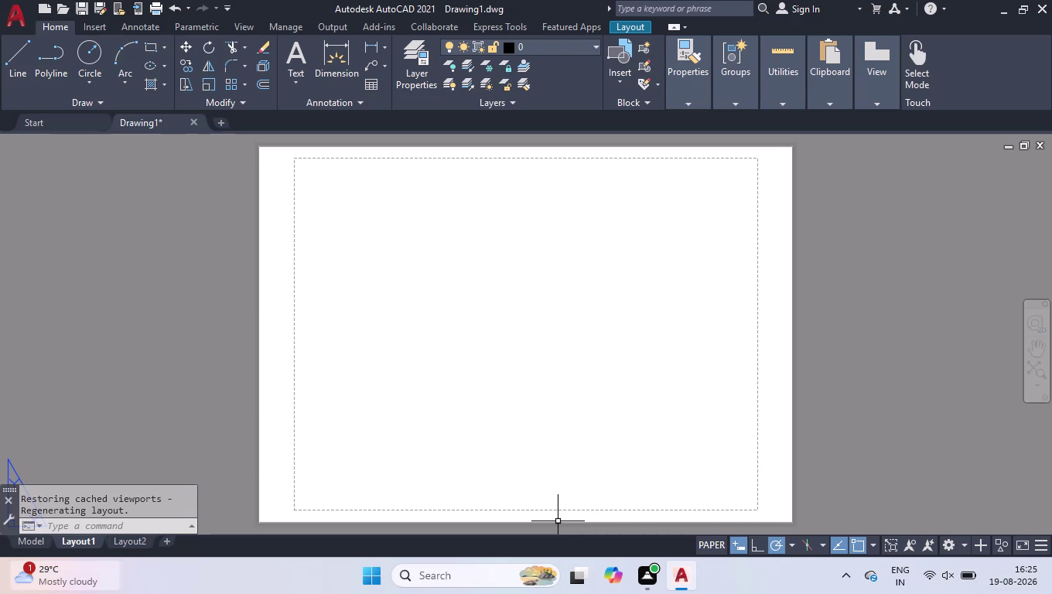
right_click(74, 549)
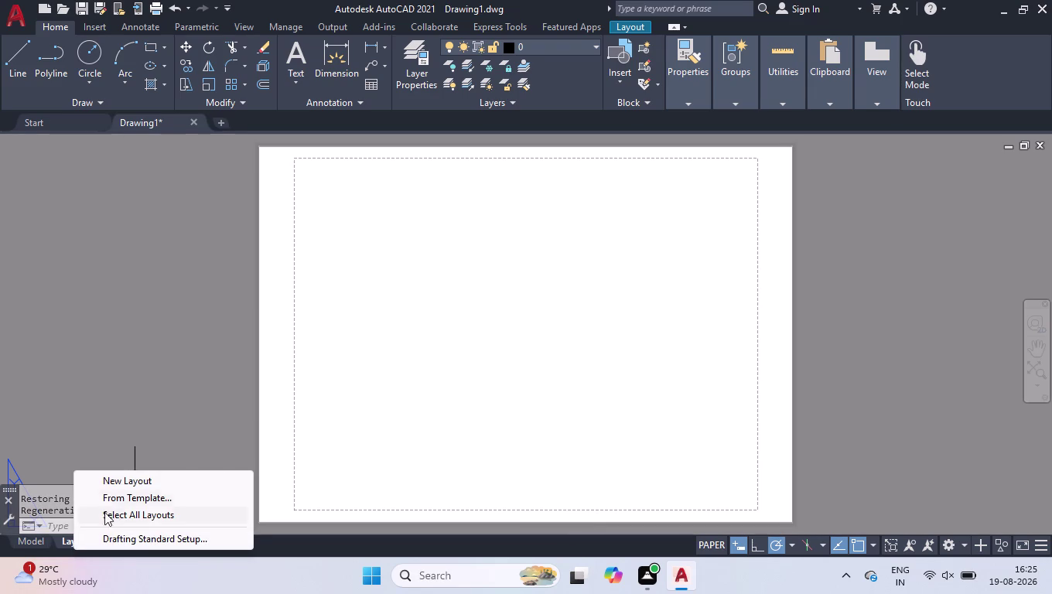
Modify Layout1's page setup to use the DWG To PDF printer.
click(80, 386)
click(102, 442)
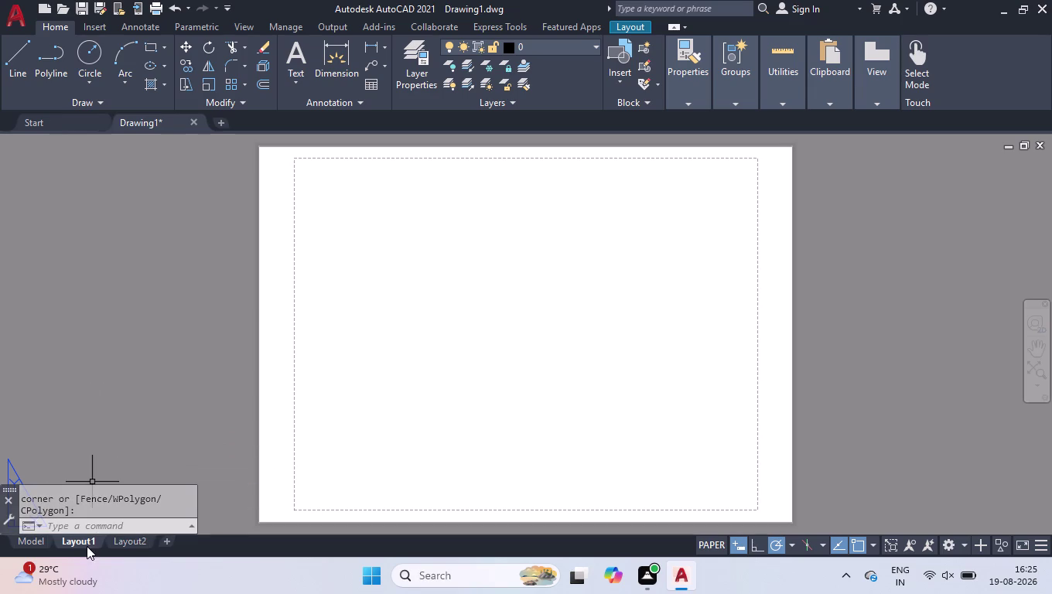
right_click(86, 540)
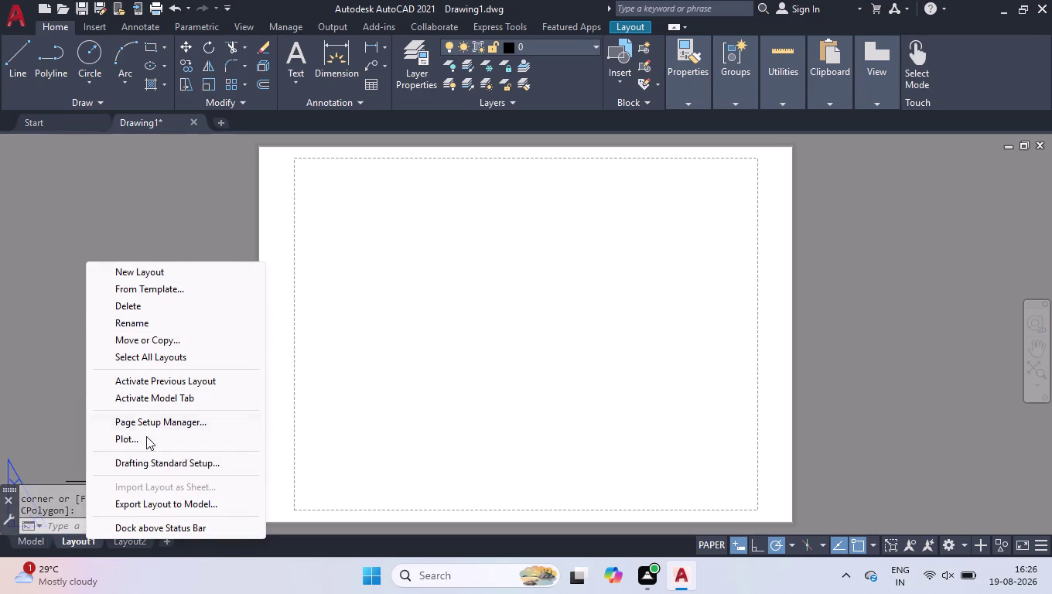
click(144, 419)
click(653, 259)
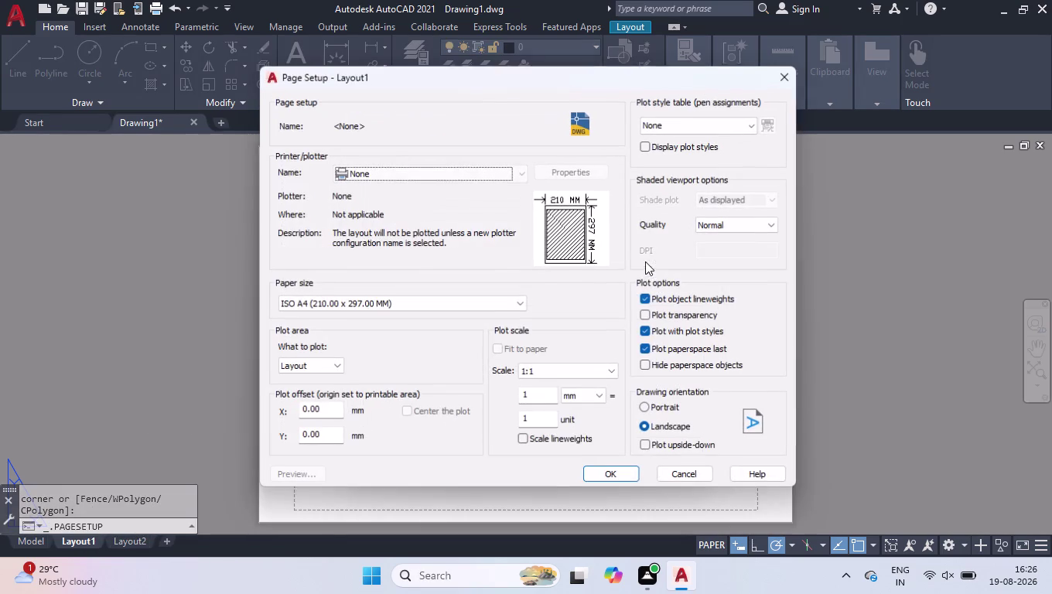
click(471, 179)
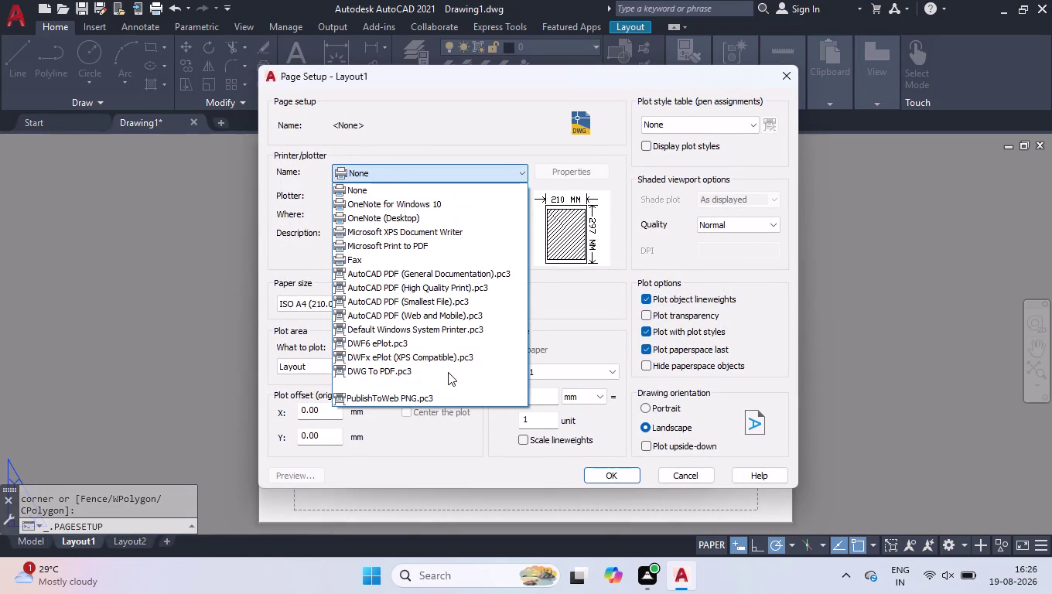
click(448, 371)
Set the paper size to ISO full bleed A3 and confirm the page setup.
click(398, 304)
scroll(up, 3)
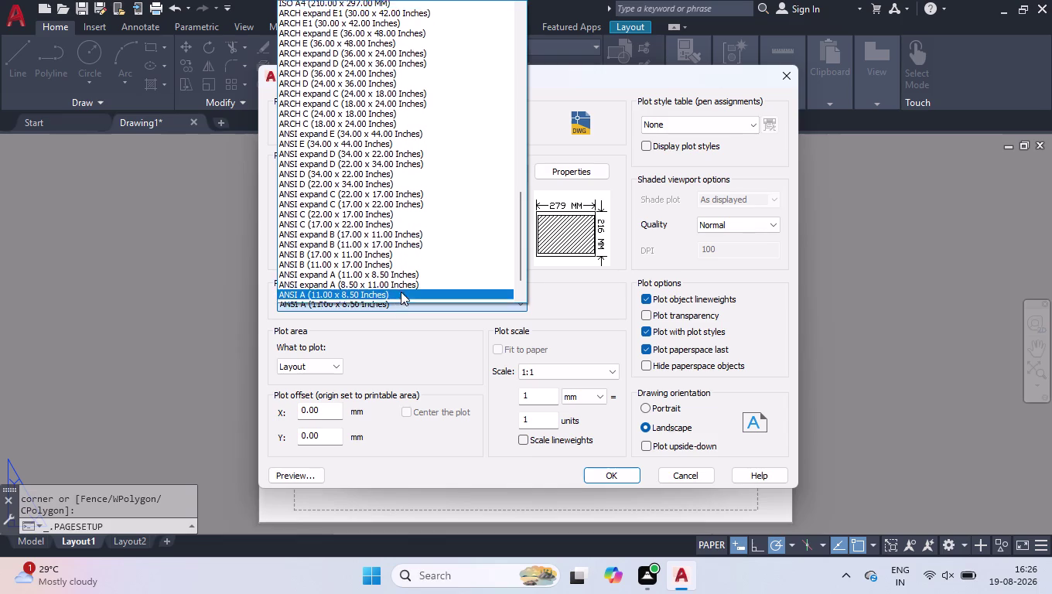
scroll(up, 3)
scroll(up, 3)
scroll(up, 3)
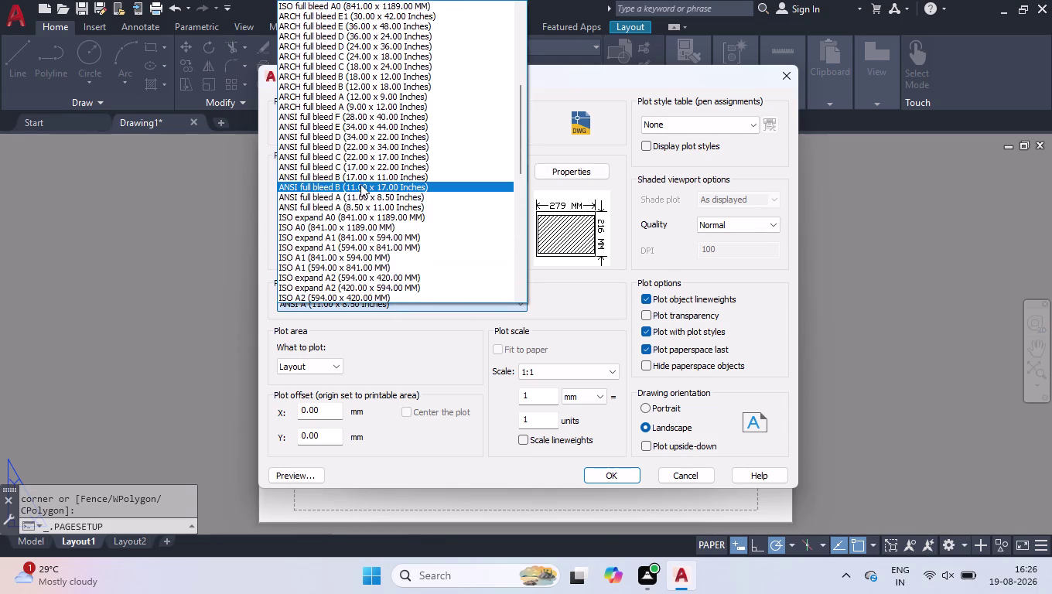
scroll(up, 3)
scroll(up, 3)
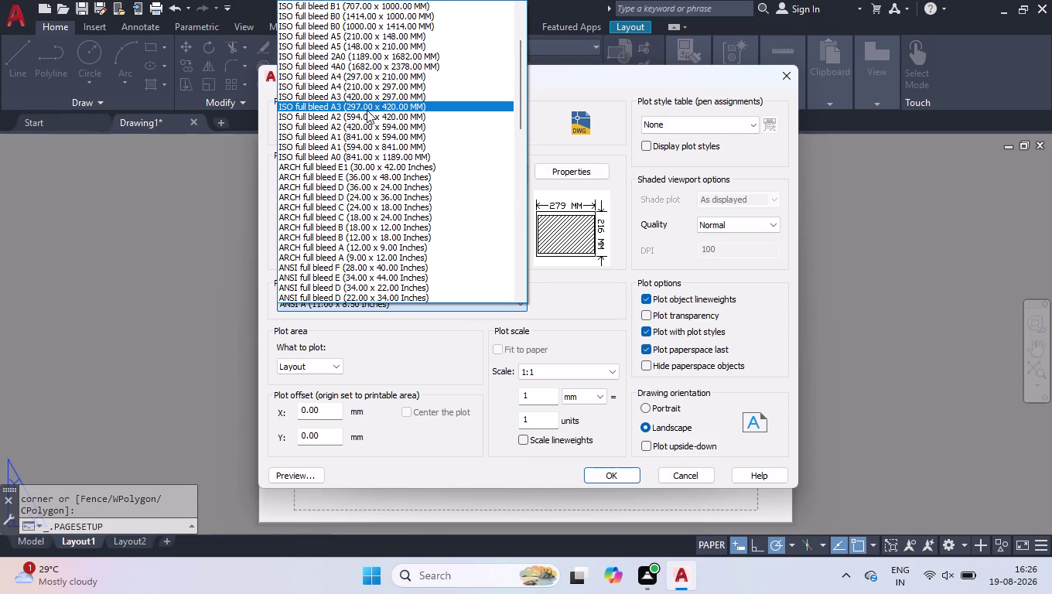
click(372, 106)
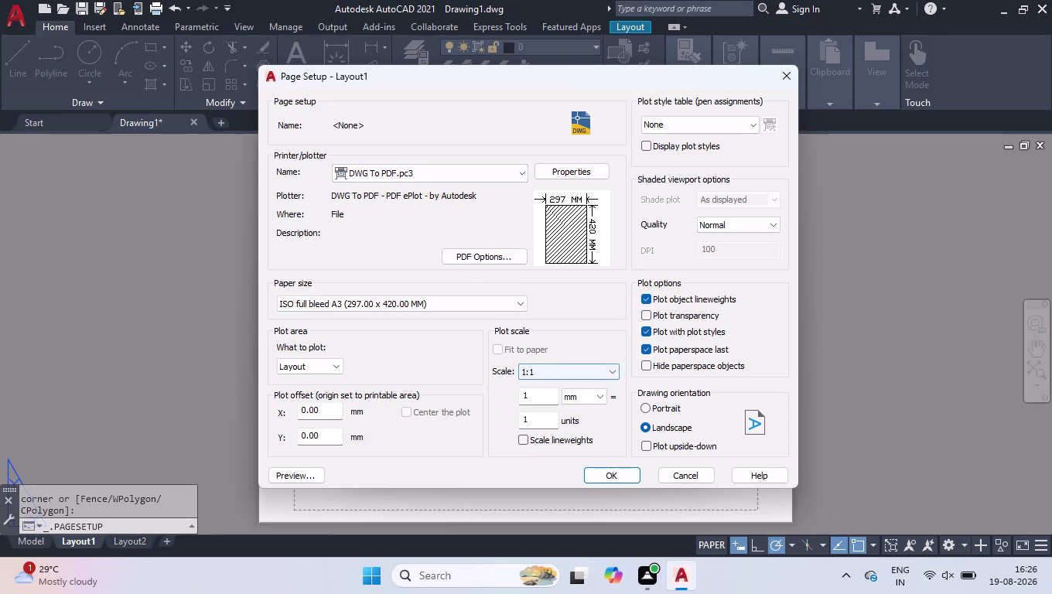
click(746, 224)
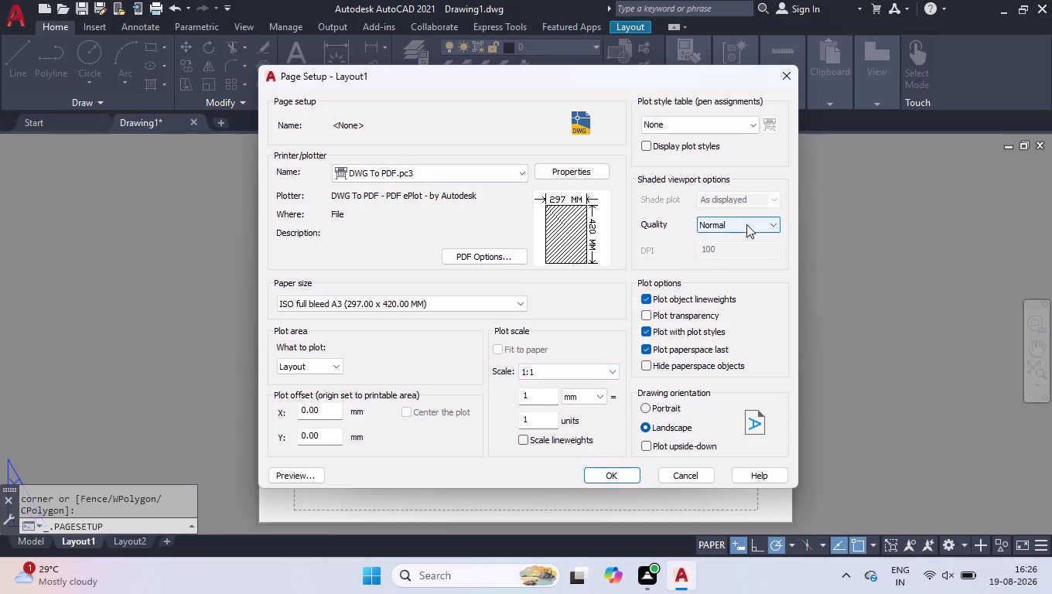
click(721, 276)
click(596, 469)
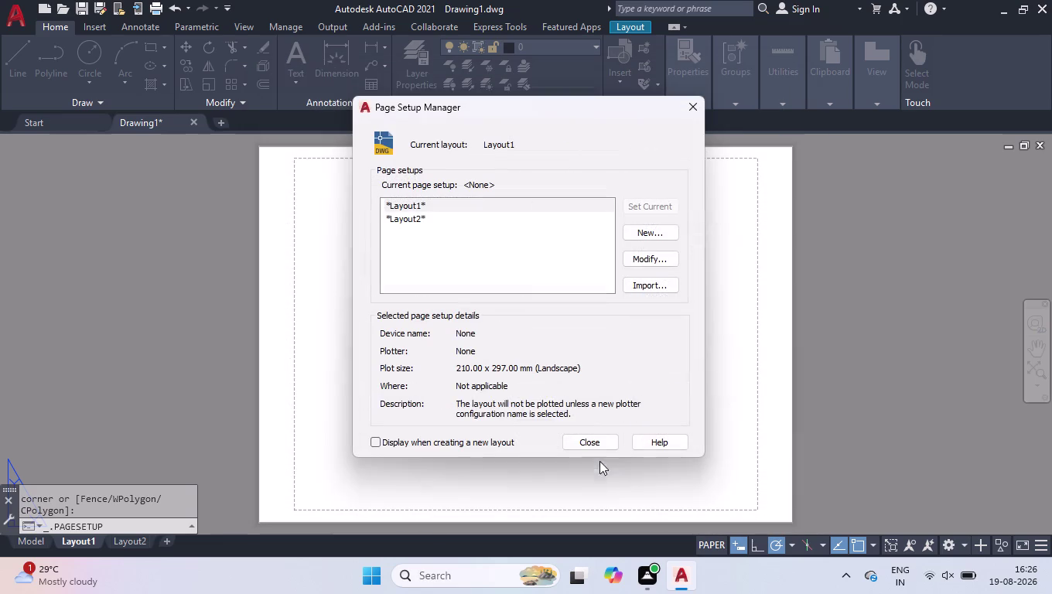
click(587, 448)
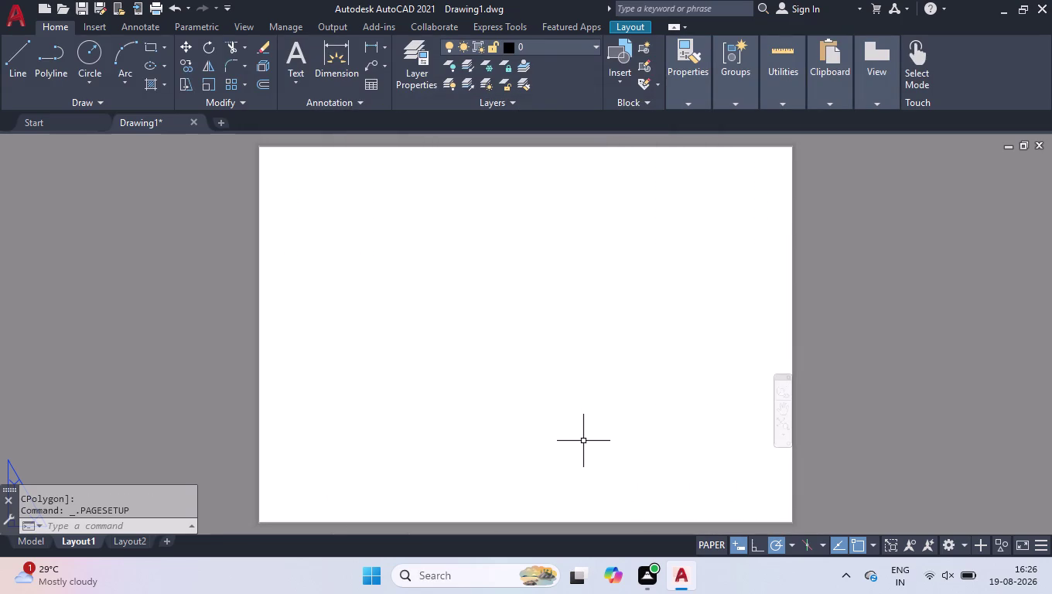
Create a portrait viewport from 0,0 to 297,420, then erase it as wrongly proportioned.
text(MV)
key(Return)
text(0,)
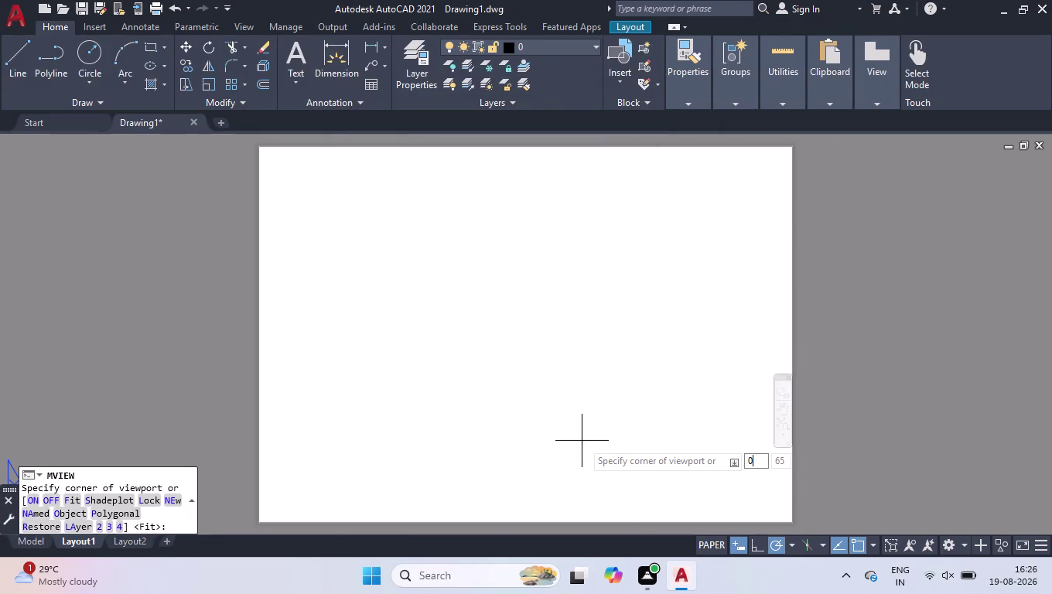
text(0)
key(Return)
text(2)
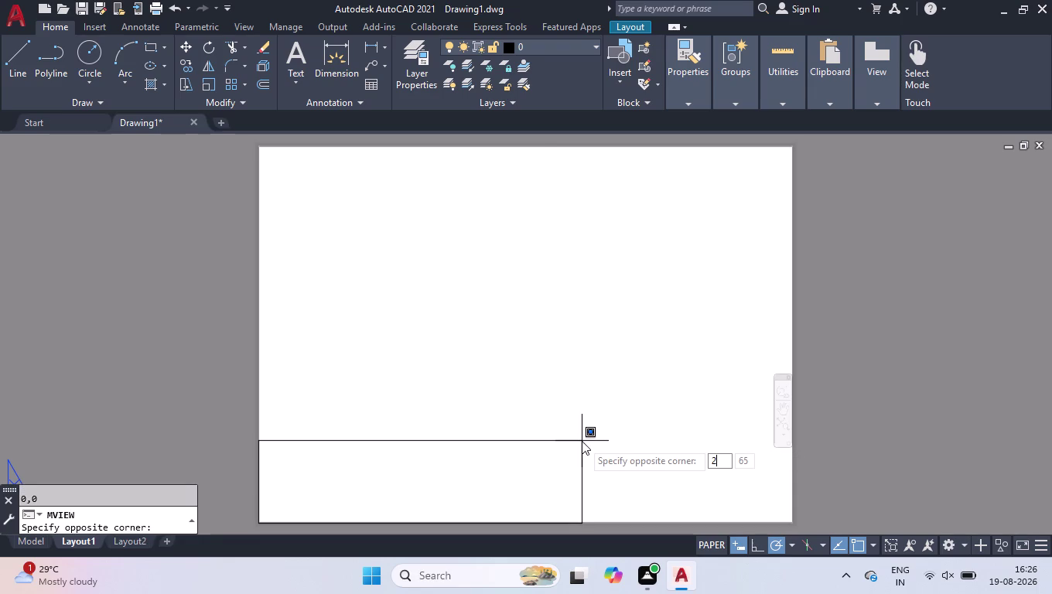
text(97,42)
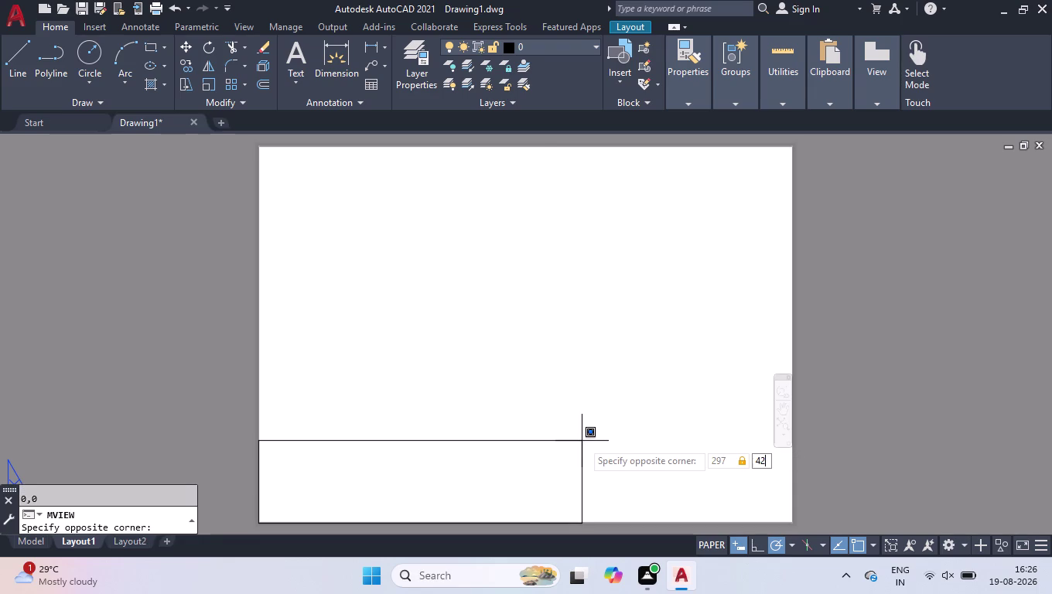
text(0)
key(Return)
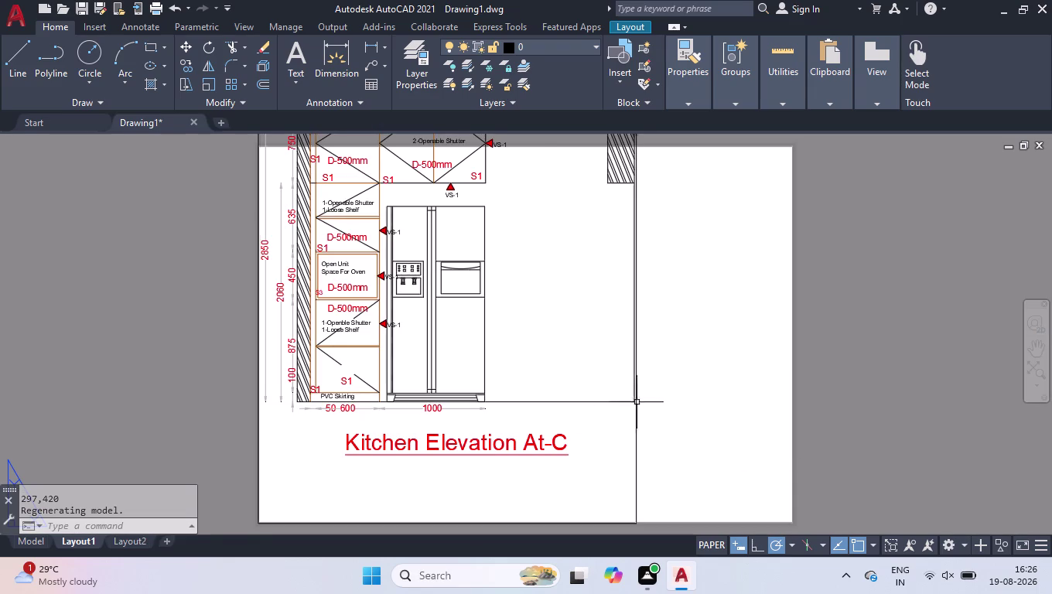
click(684, 389)
click(613, 445)
key(Delete)
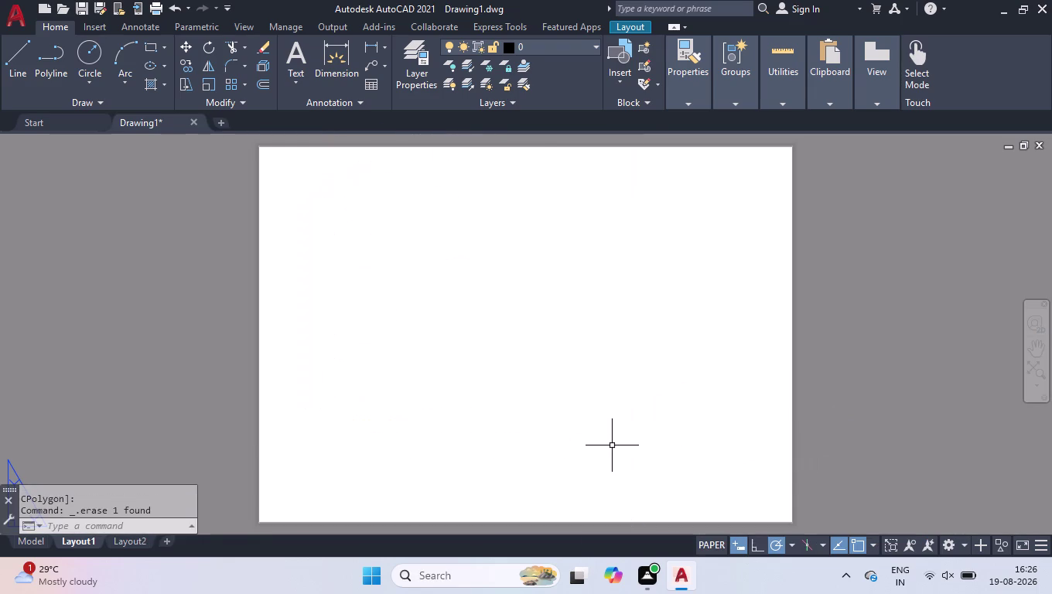
Create a landscape viewport from 0,0 to 420,297 and bring up Layout1's plot settings.
text(MV)
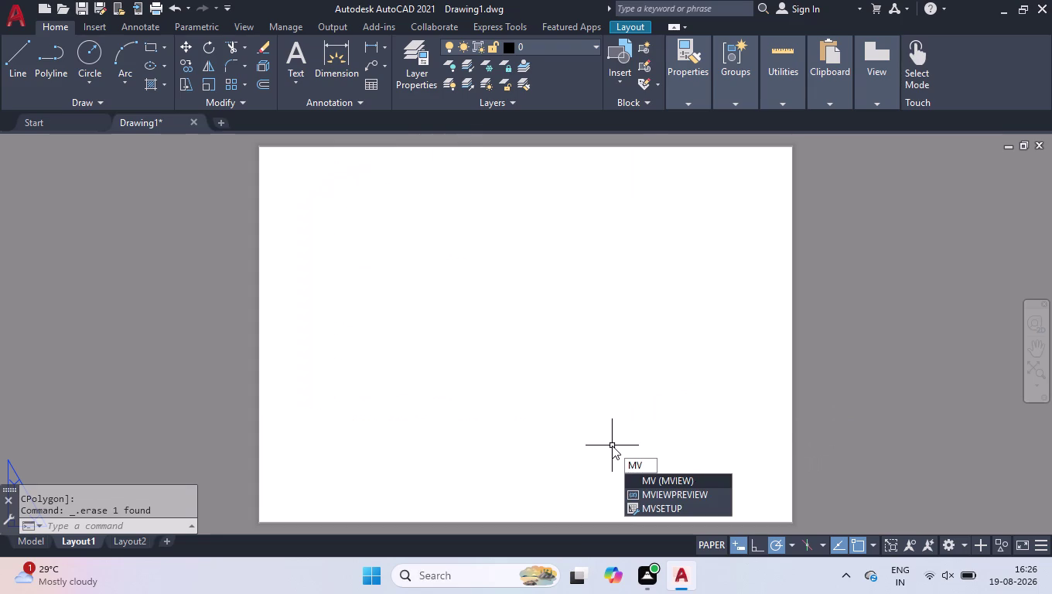
key(Return)
text(0,0)
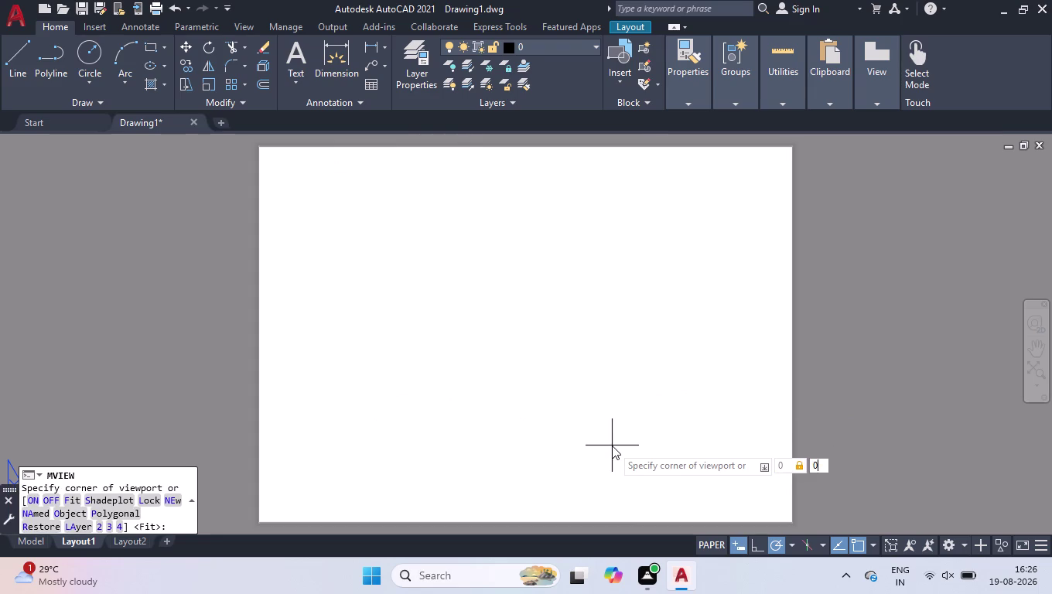
key(Return)
text(420)
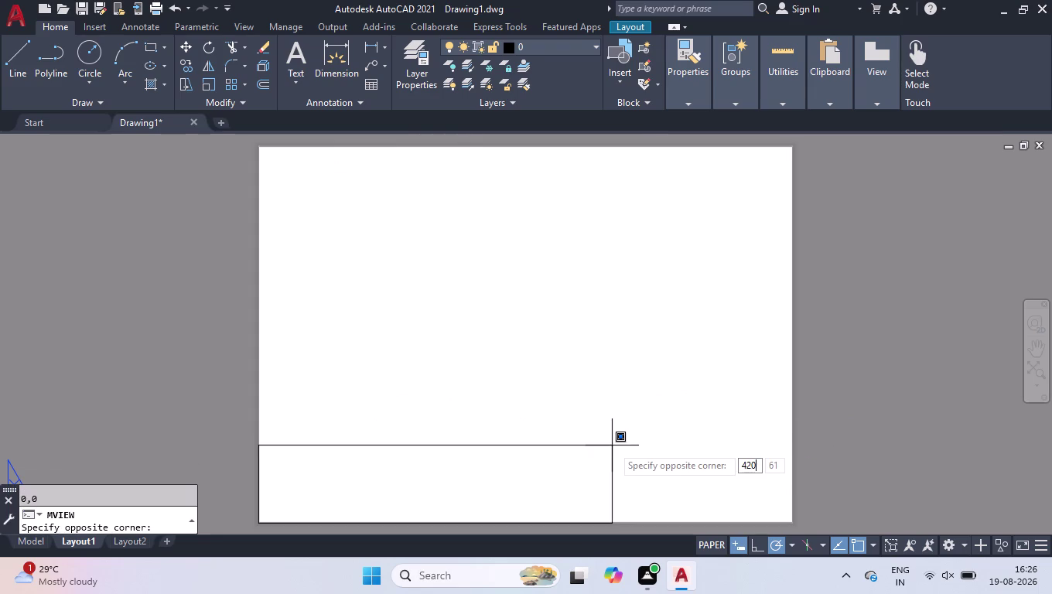
text(,297)
key(Return)
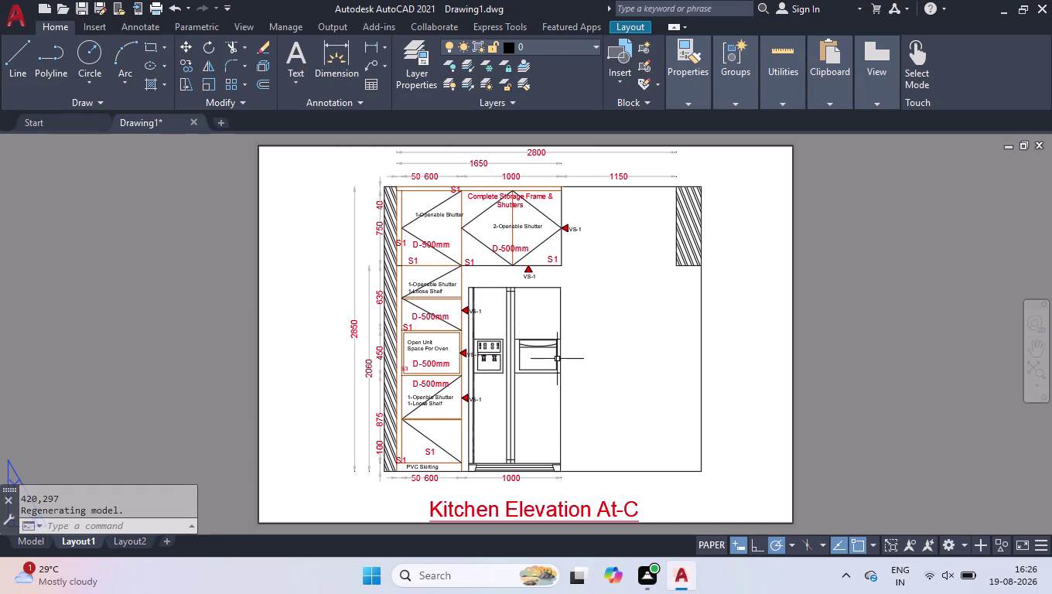
right_click(90, 536)
click(139, 438)
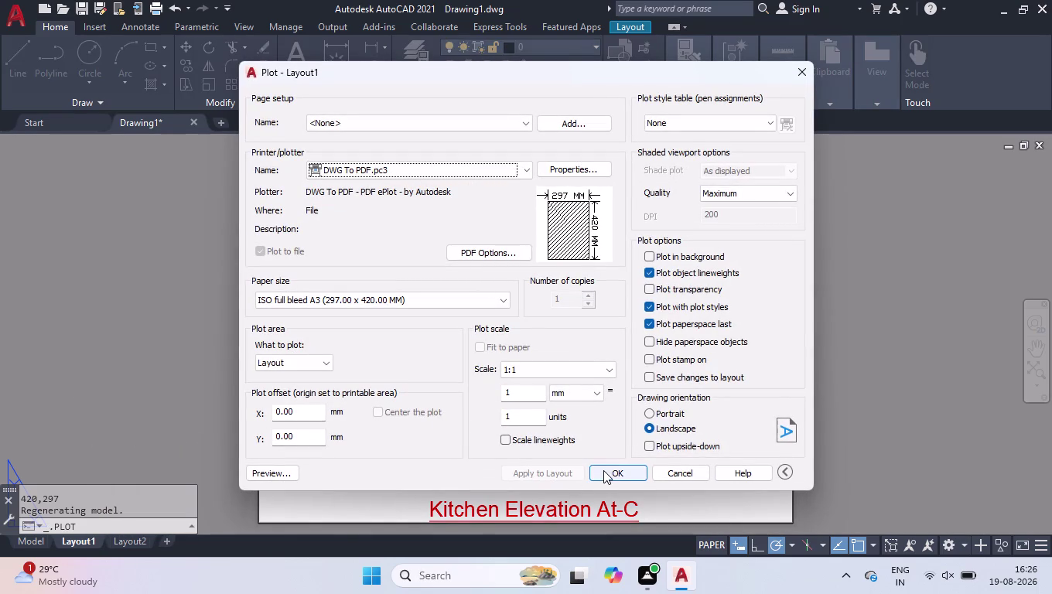
Plot Layout1 to a PDF file named 'ELEVATION AT C19'.
click(603, 470)
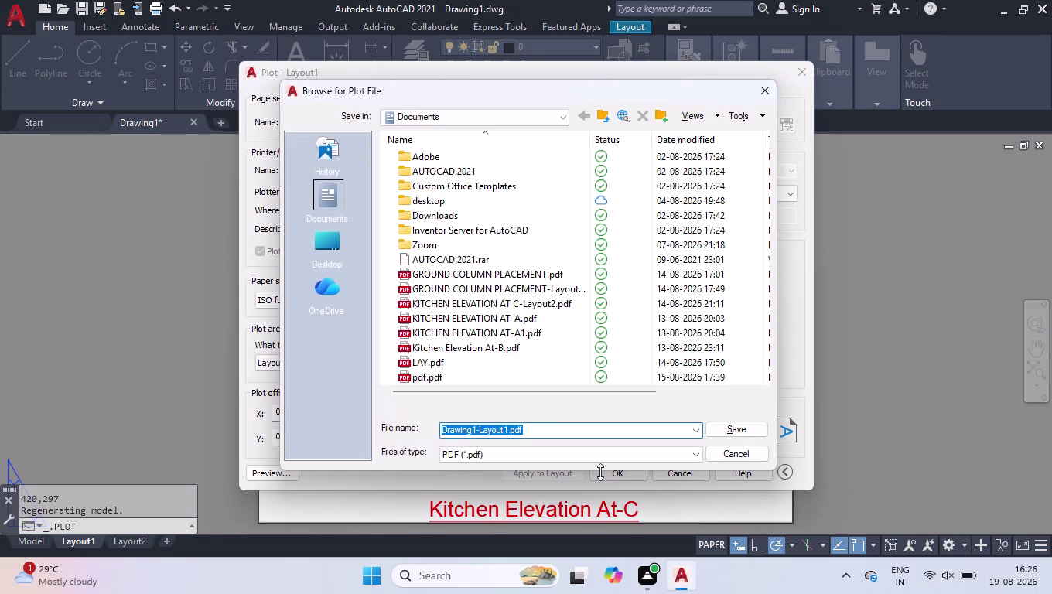
text(EL)
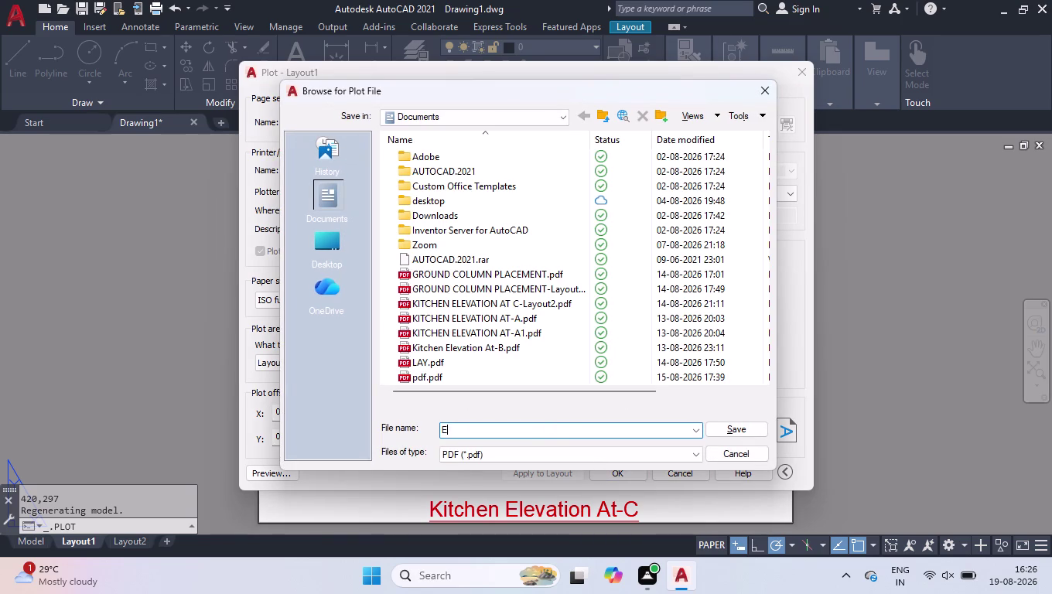
text(EVATION AT)
key(space)
text(C)
text(19)
key(Return)
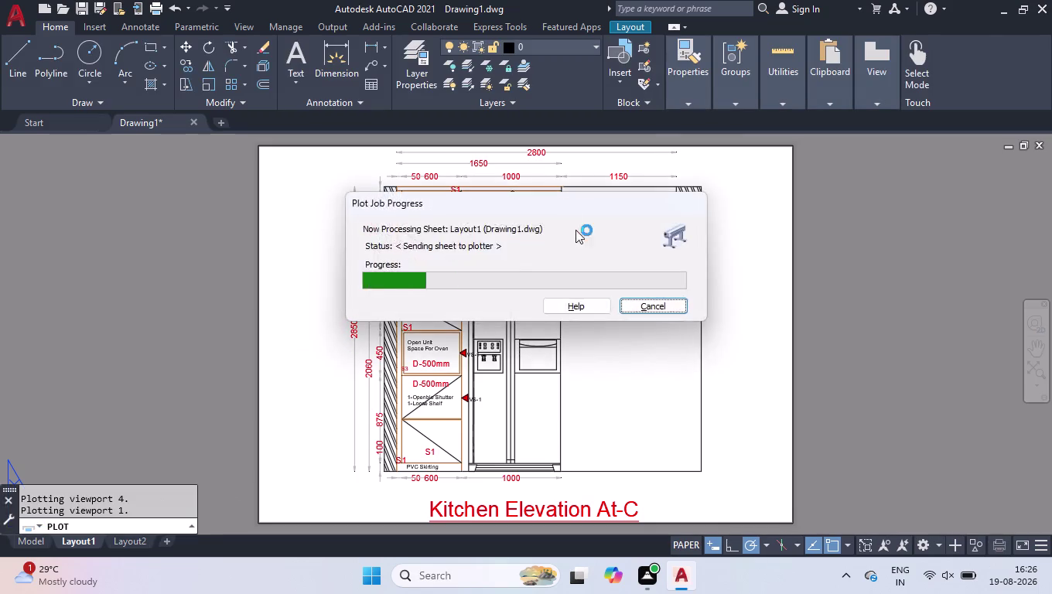
Return to model space after the plot finishes.
click(1044, 13)
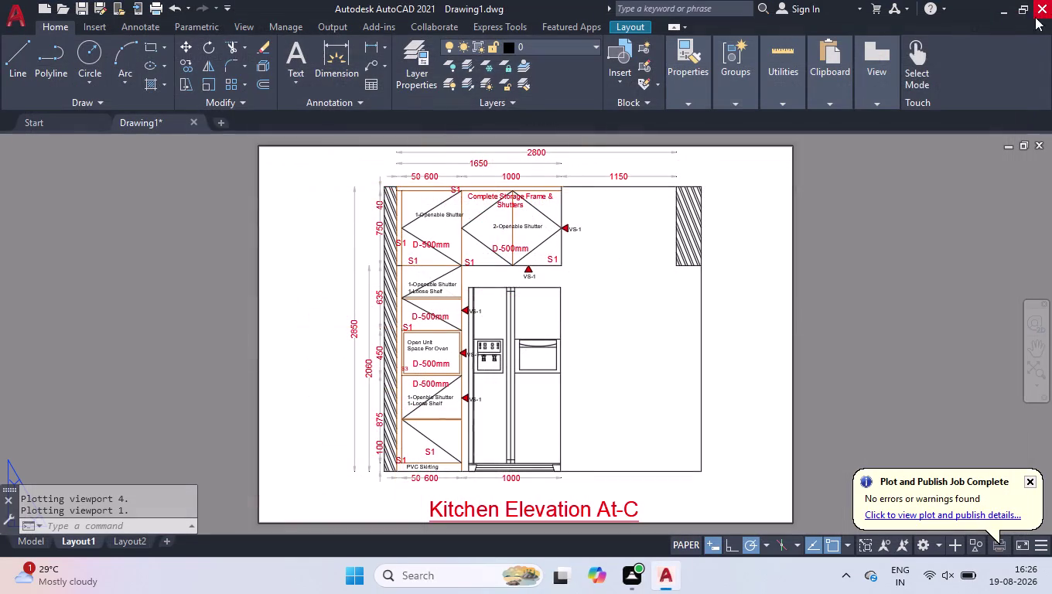
click(39, 546)
scroll(down, 3)
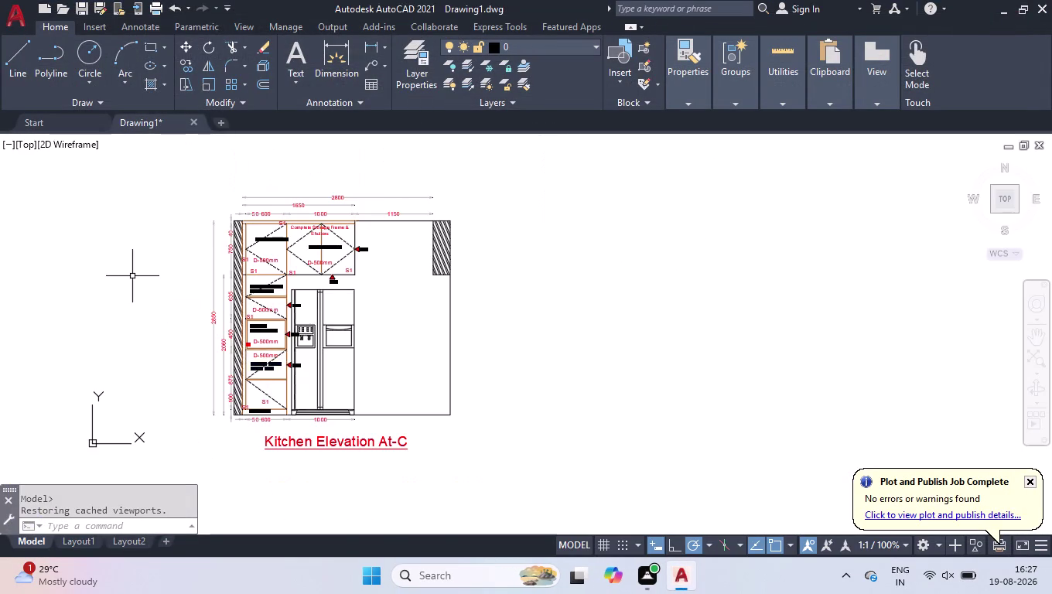
Quit AutoCAD, saving the drawing as 'ELEVATION AT C19' in Downloads.
scroll(up, 3)
key(ctrl+q)
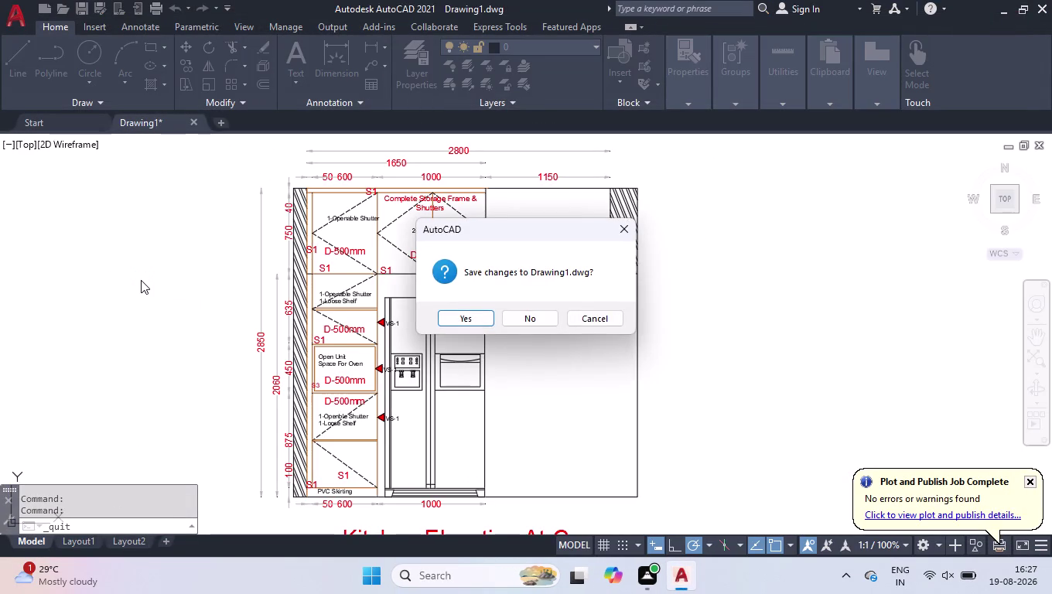
key(Return)
text(E)
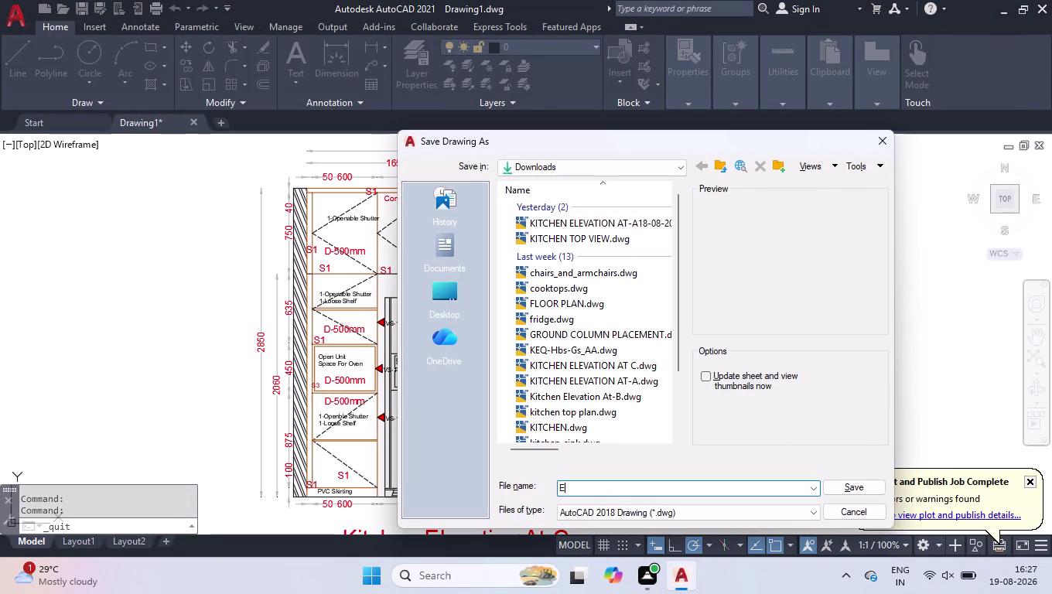
text(LEVT)
key(BackSpace)
text(A)
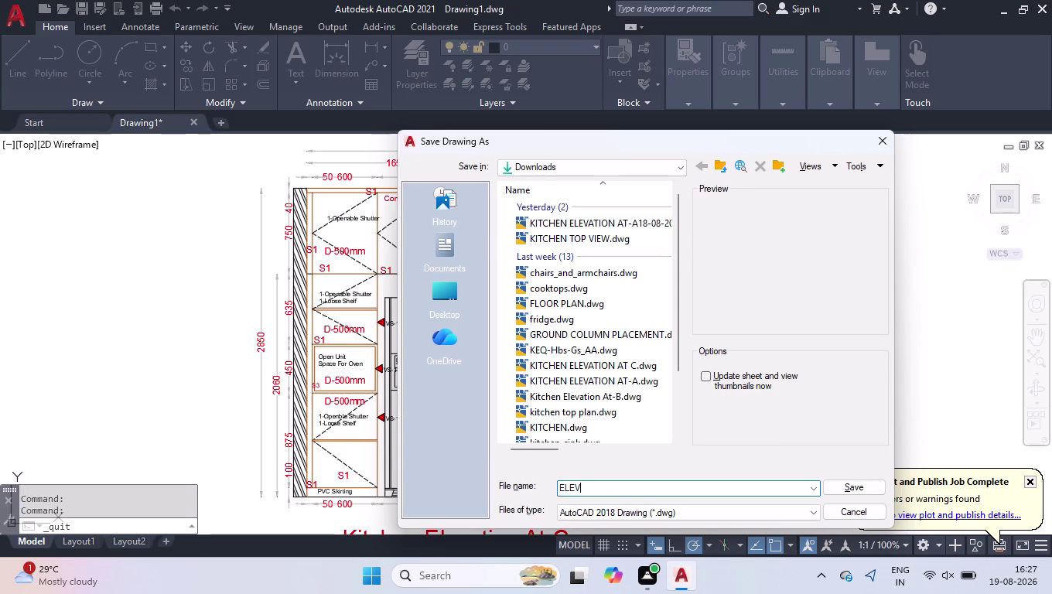
text(TION AT C)
text(19)
key(Return)
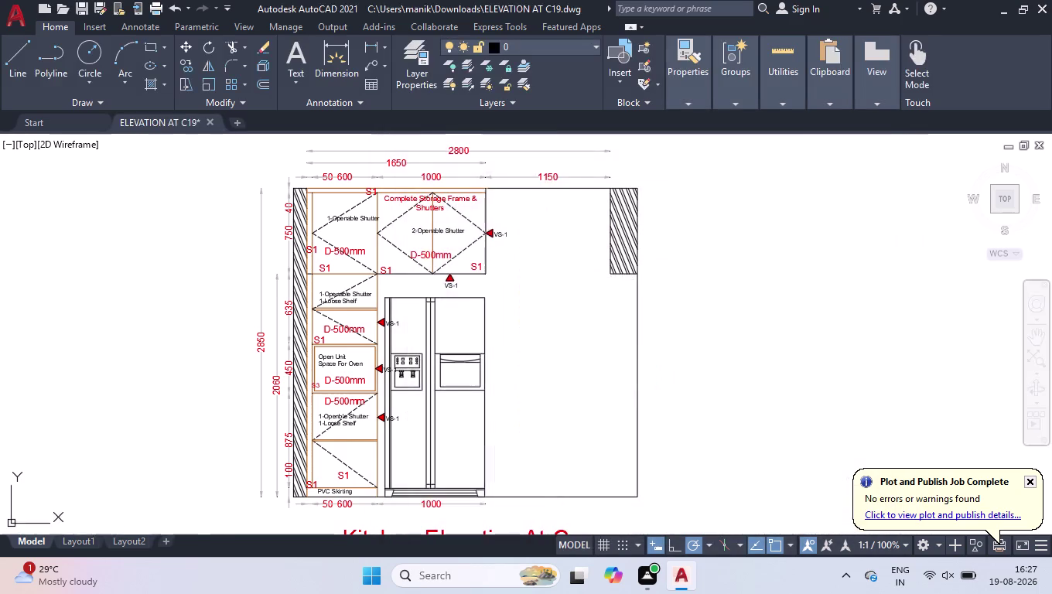